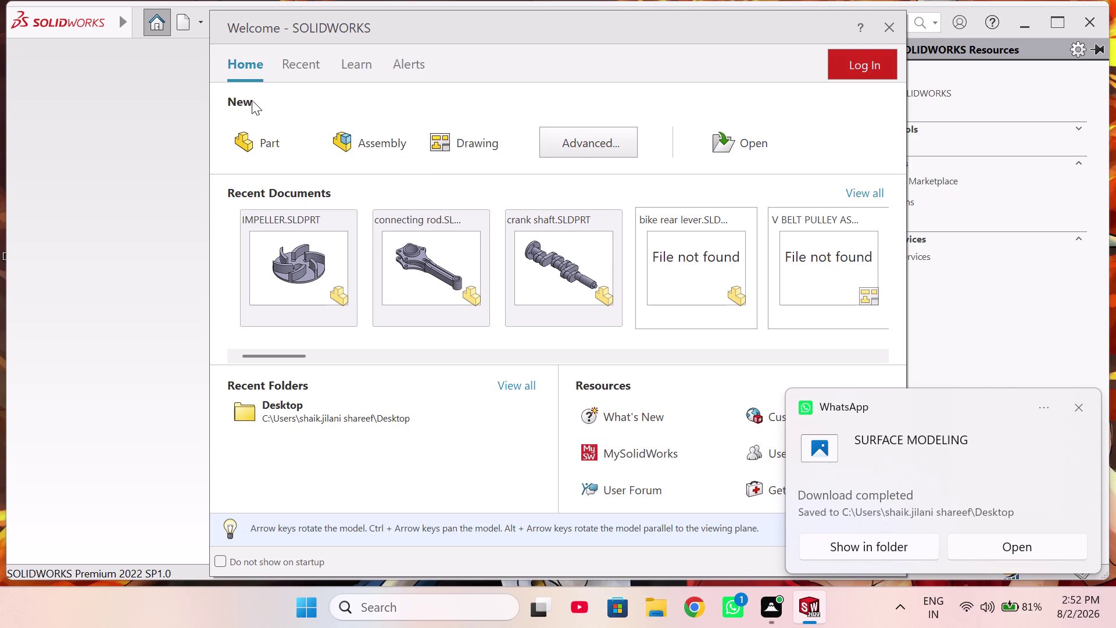
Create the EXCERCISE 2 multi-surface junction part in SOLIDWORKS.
Start a blank Part1 document and hide the resources side panel.
click(270, 145)
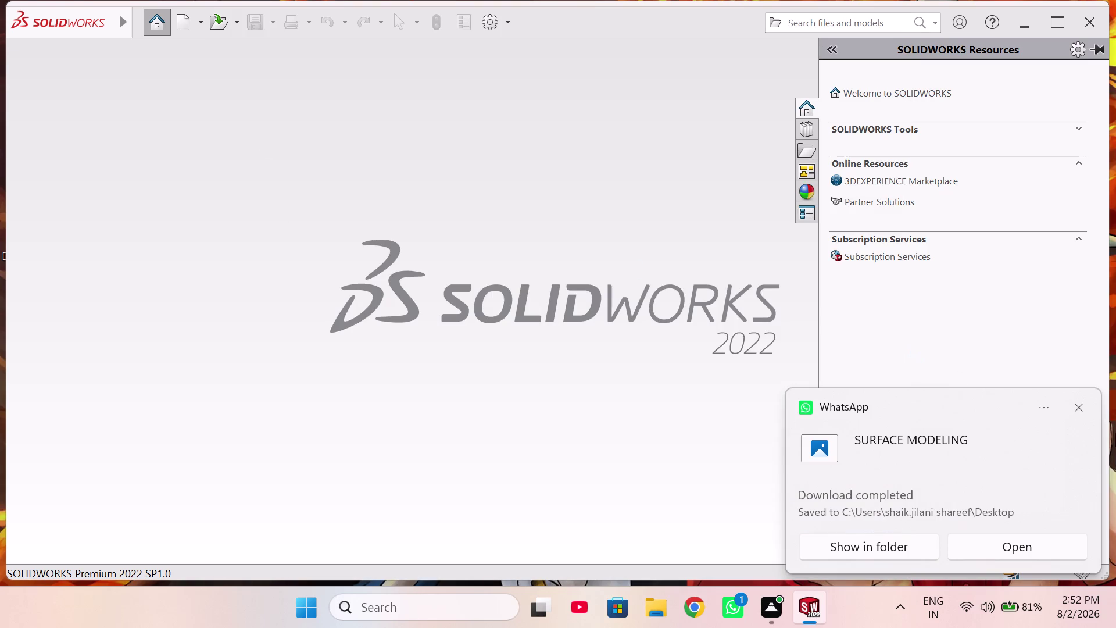
click(1081, 411)
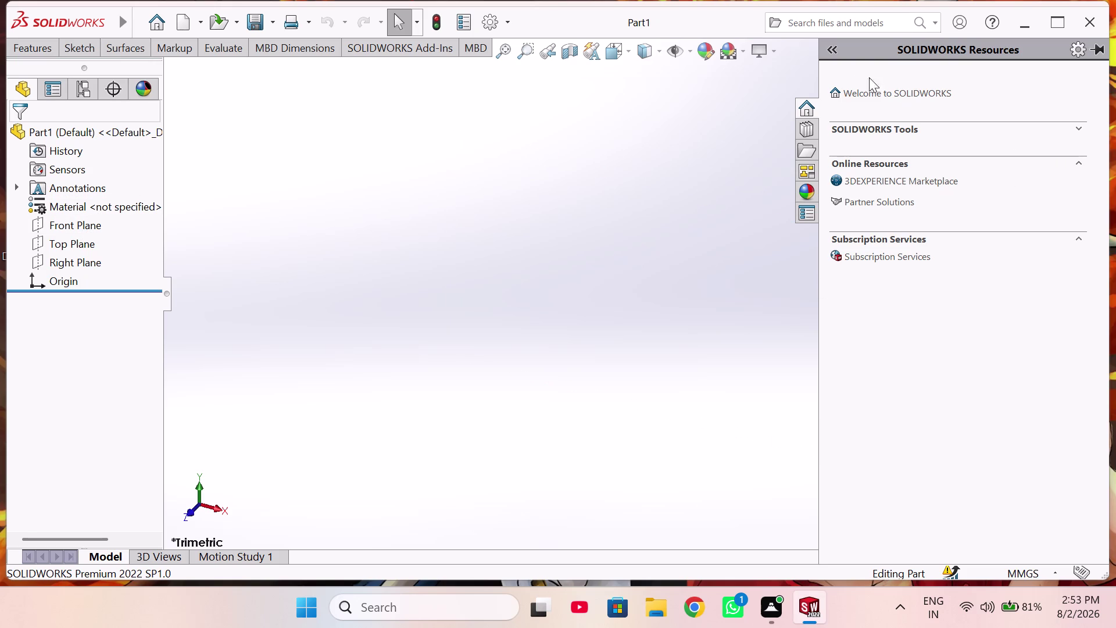
click(64, 243)
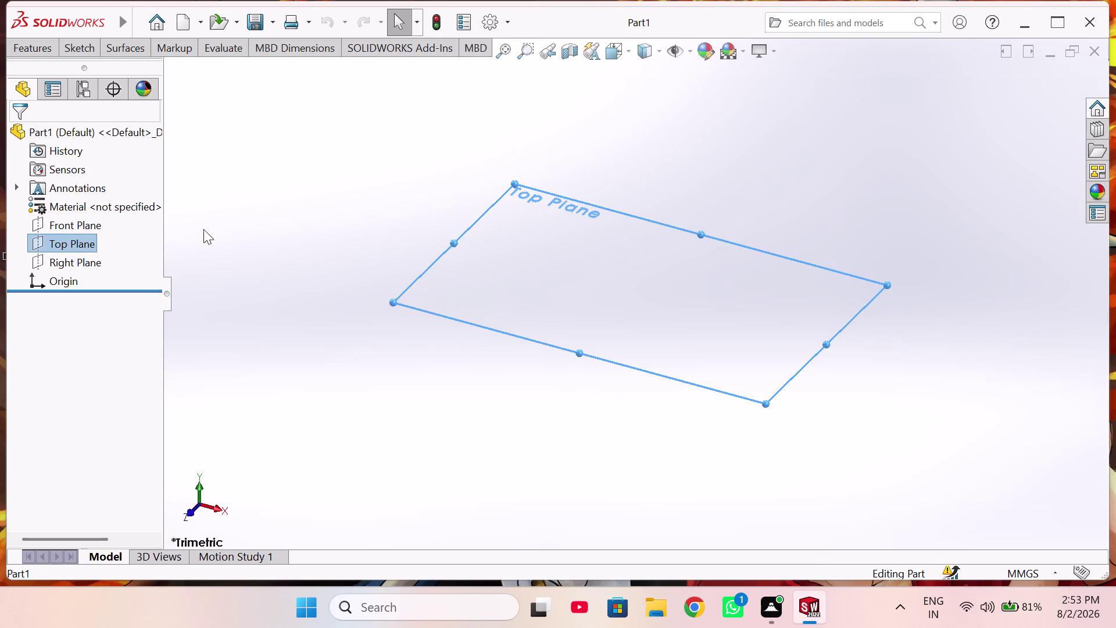
Select the Top Plane and start a new reference plane from Reference Geometry.
click(42, 52)
click(646, 107)
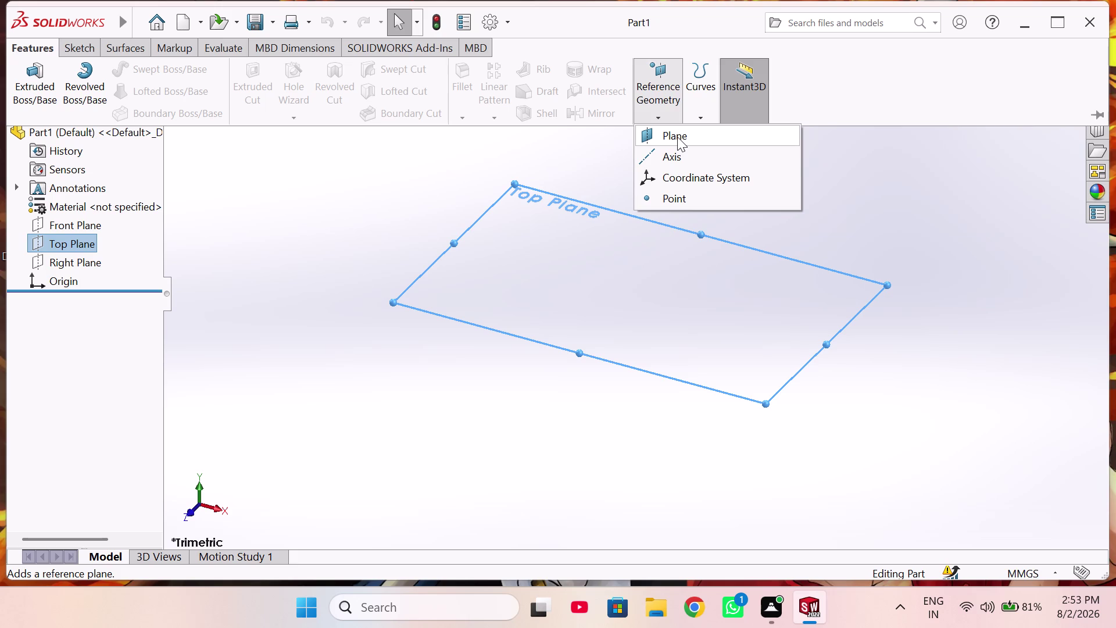
click(671, 136)
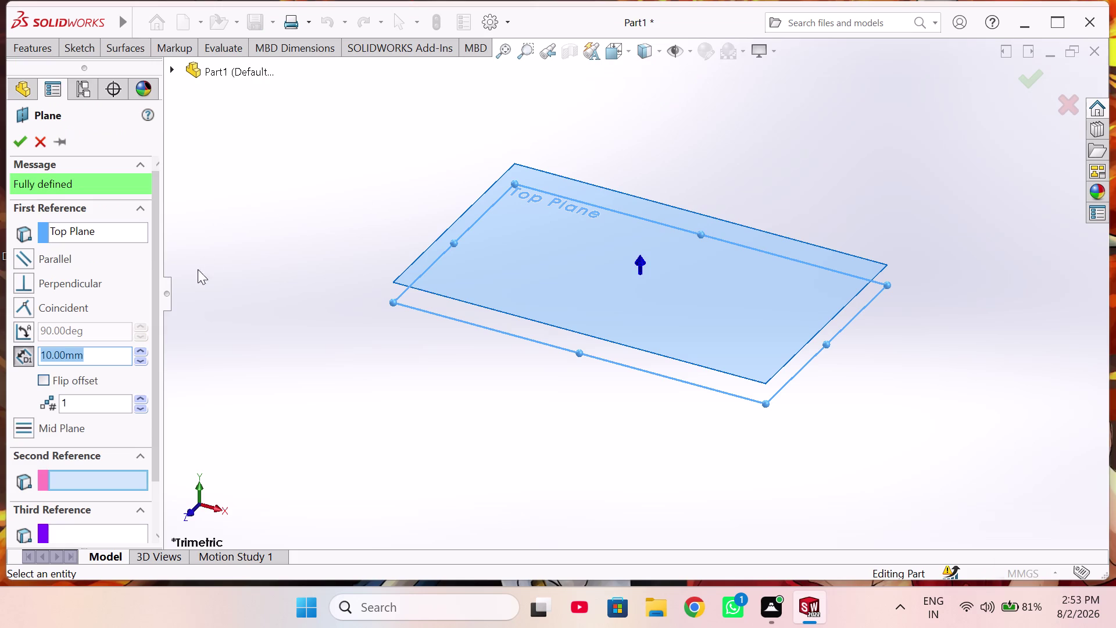
Spin the Top Plane offset distance up to 150 mm and confirm Plane1.
triple_click(141, 350)
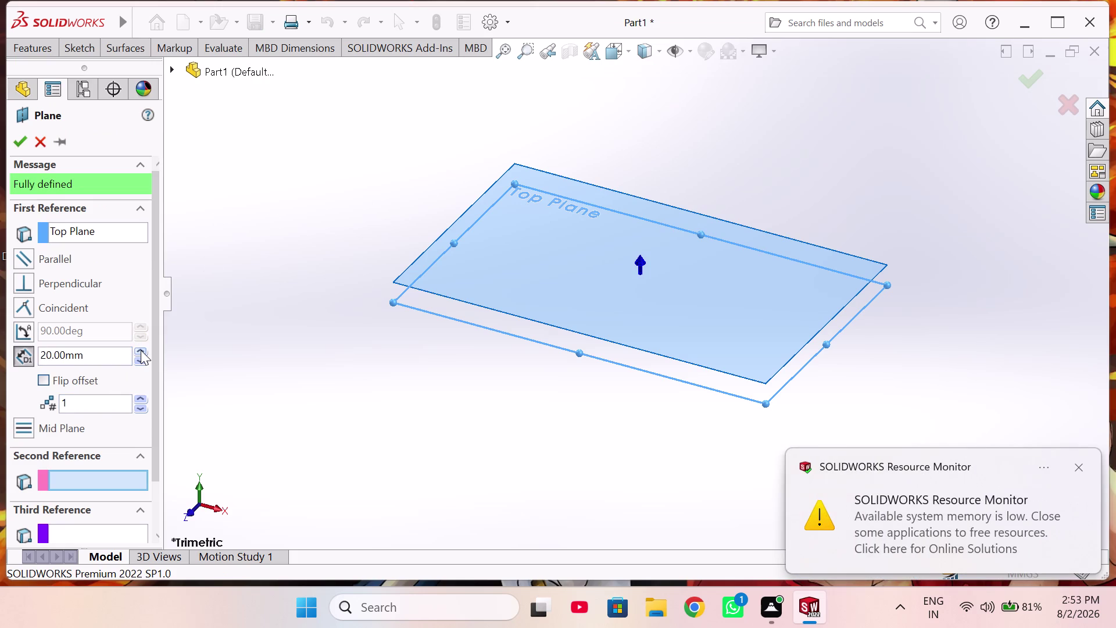
click(141, 350)
click(141, 350)
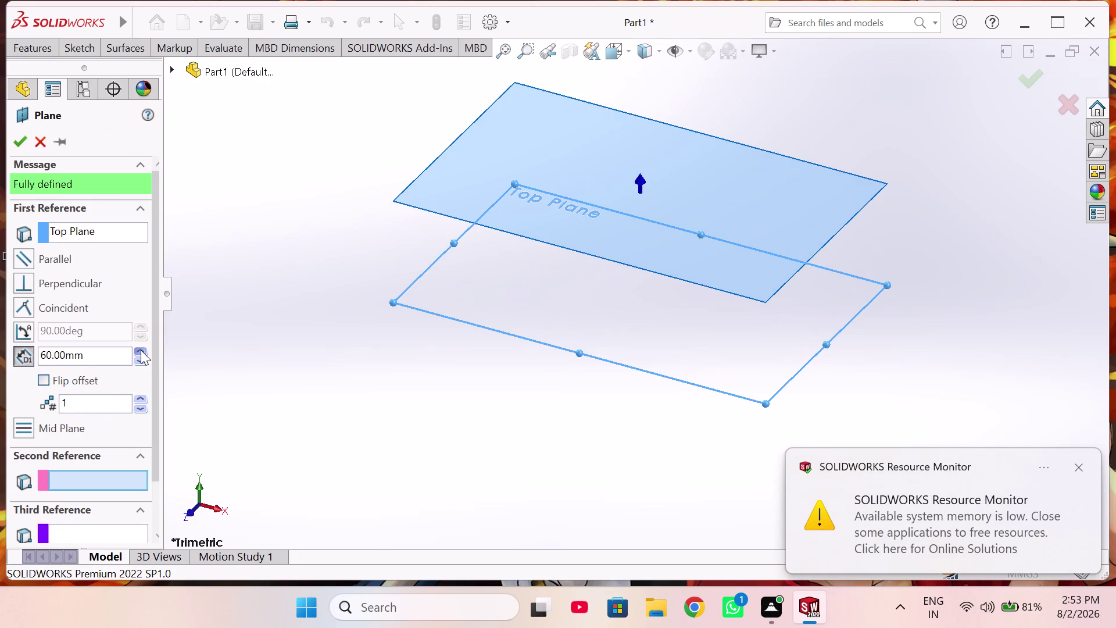
click(141, 350)
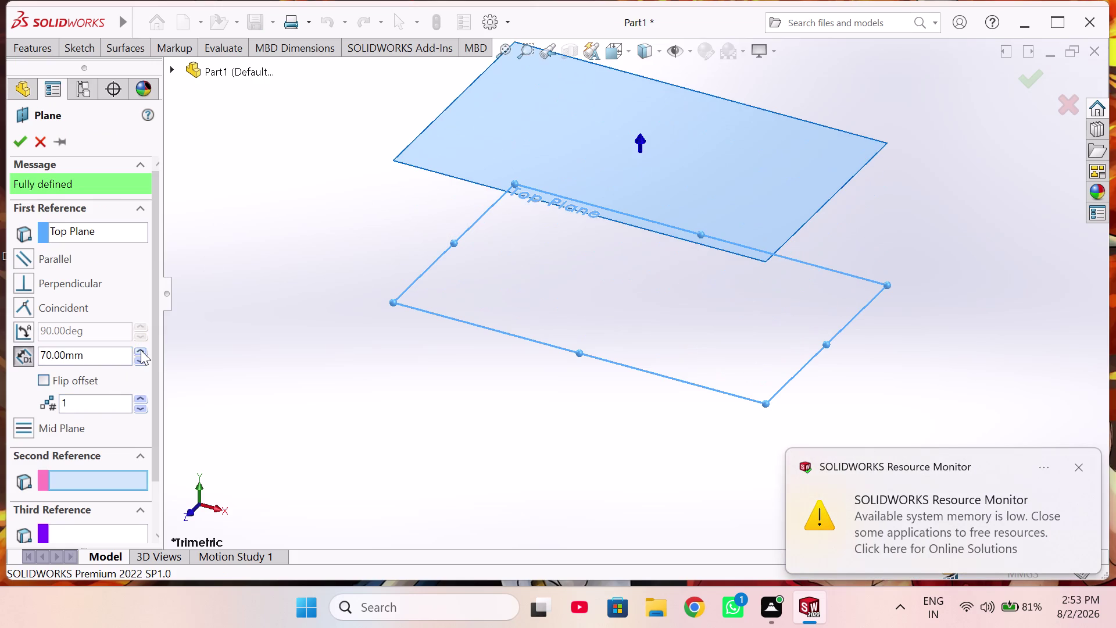
triple_click(141, 350)
triple_click(141, 350)
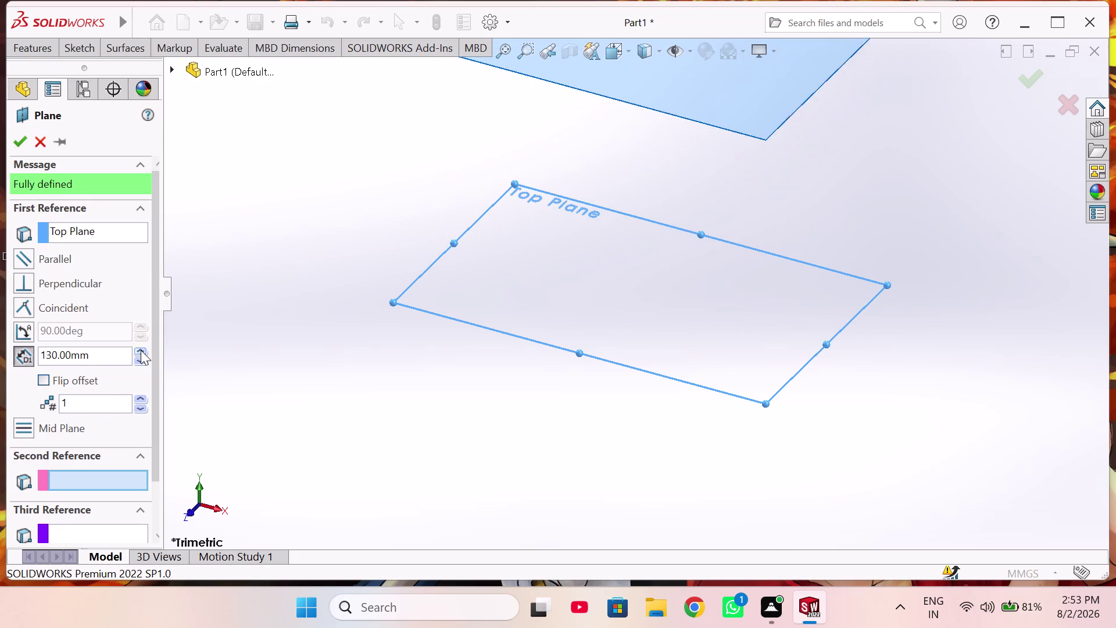
click(141, 350)
double_click(141, 350)
click(141, 360)
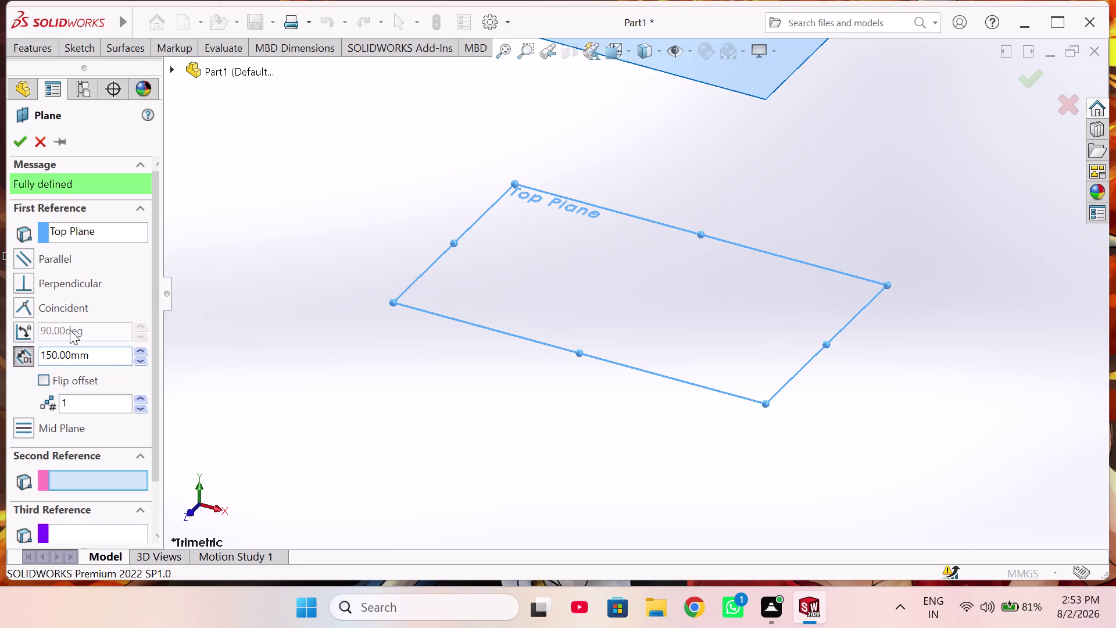
click(13, 143)
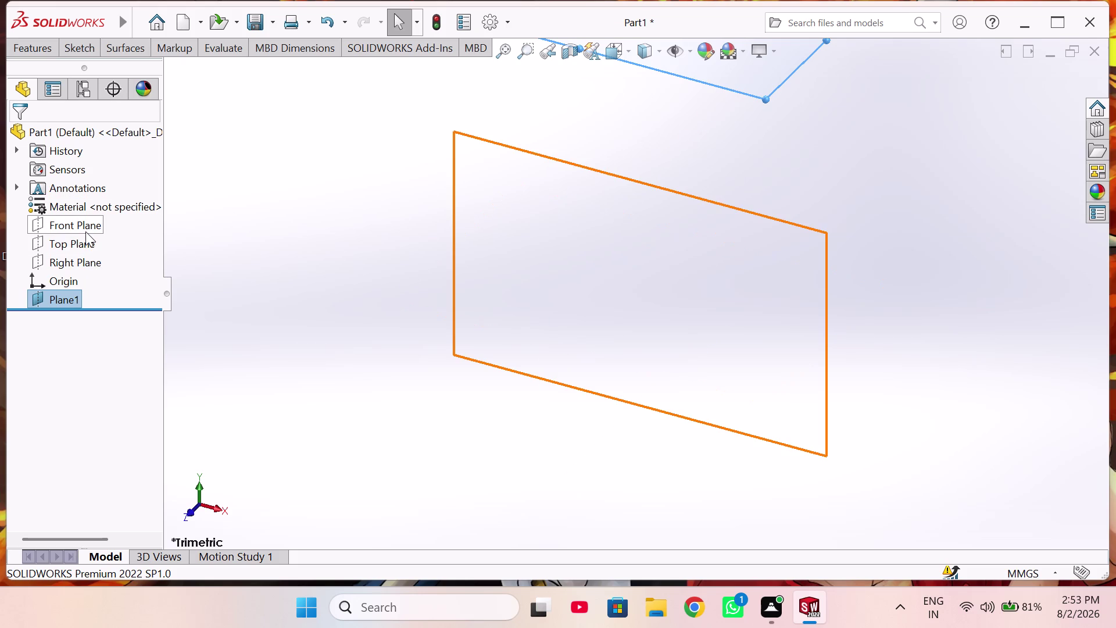
Select the Right Plane and start a new reference plane offset 150 mm.
click(77, 252)
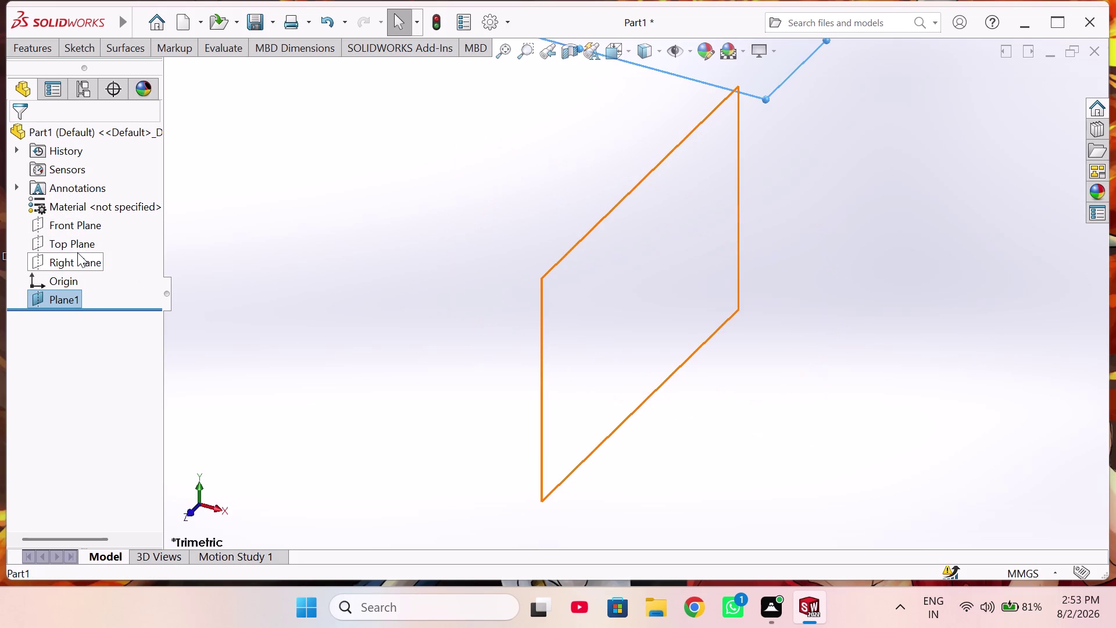
click(31, 54)
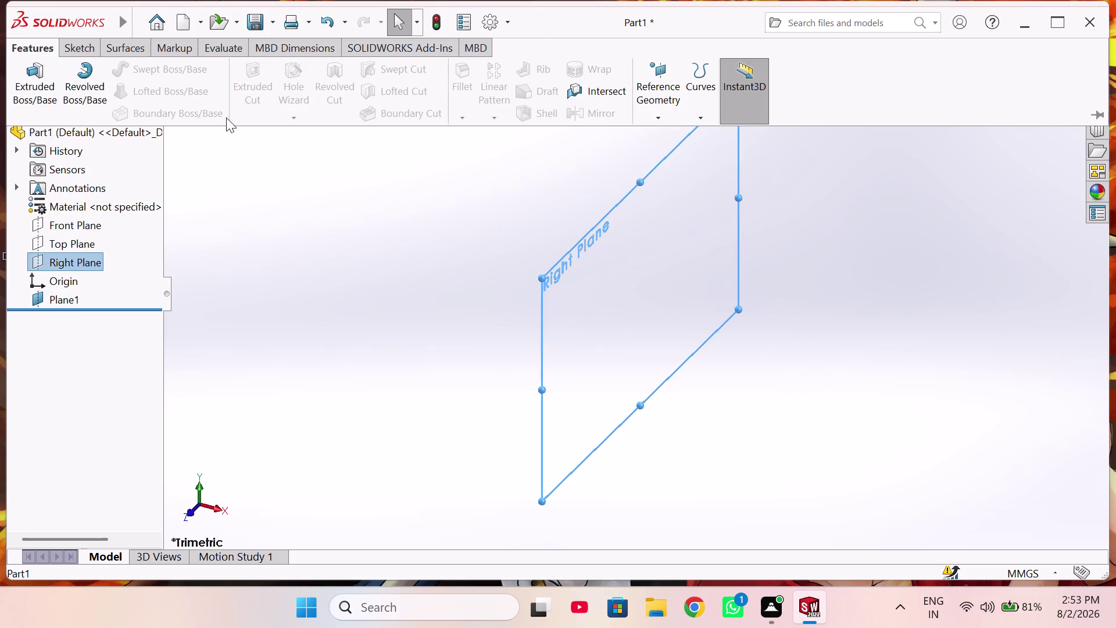
click(658, 111)
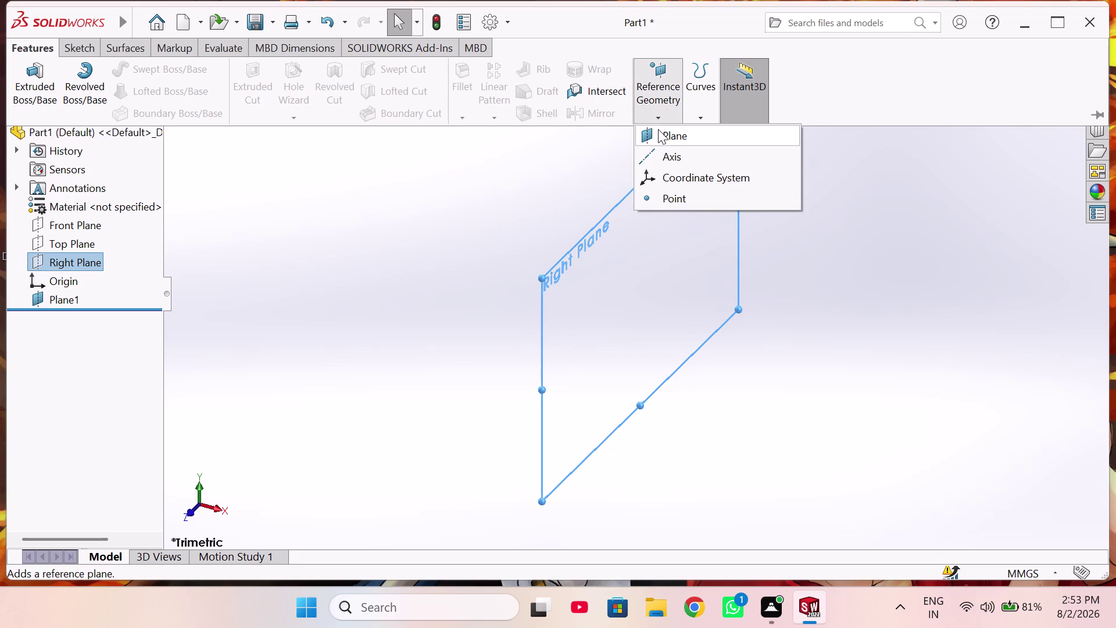
click(658, 129)
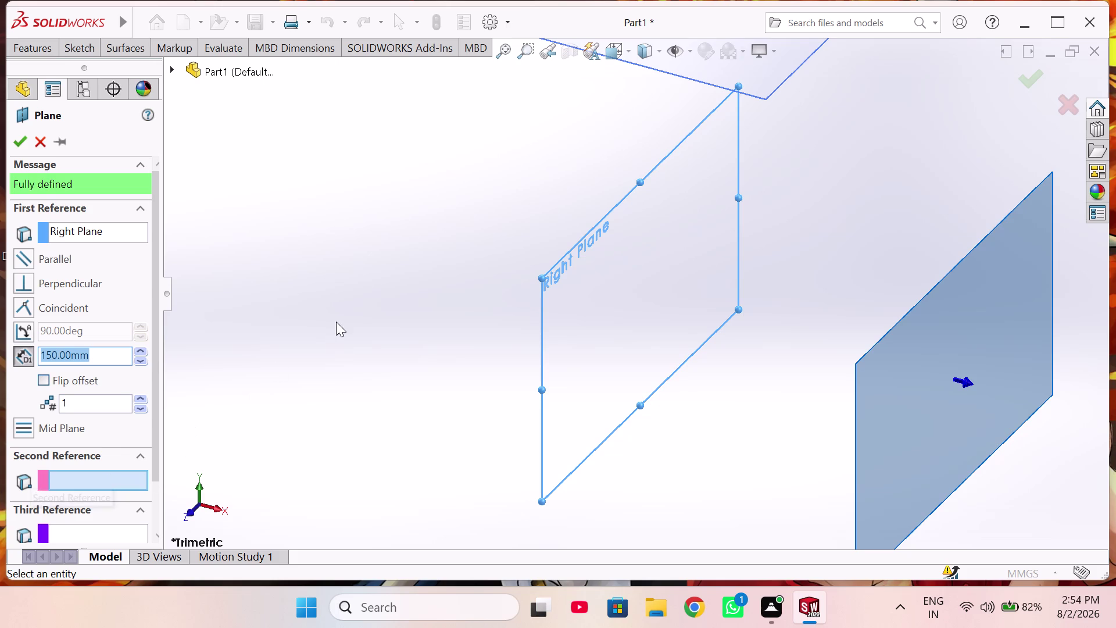
Clear the Right Plane first reference using the flyout FeatureManager tree.
scroll(up, 3)
scroll(up, 3)
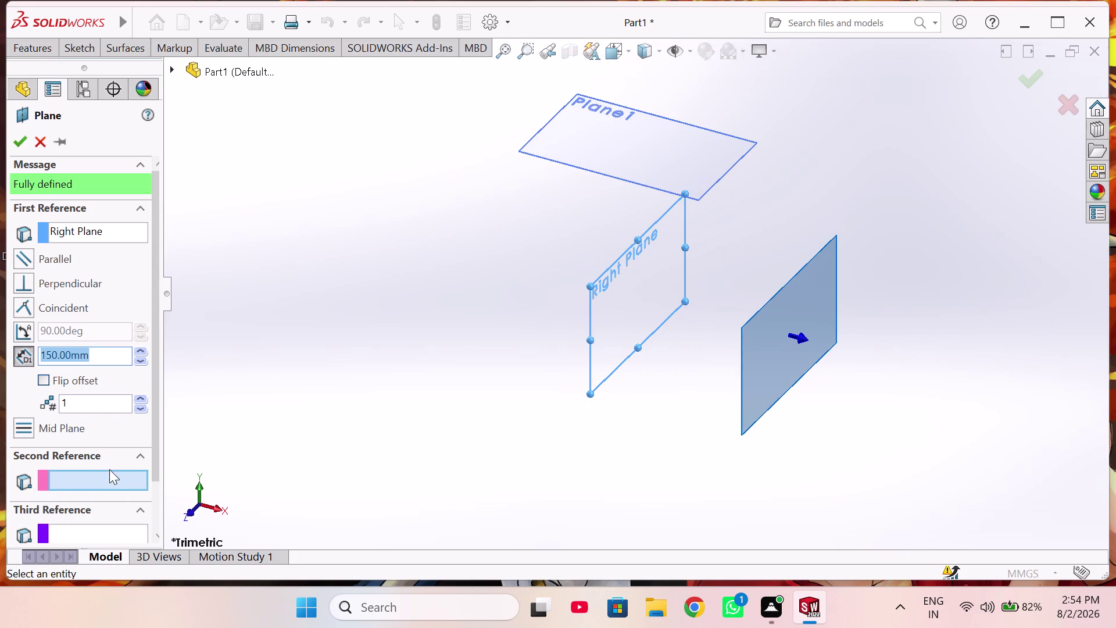
click(108, 475)
click(618, 293)
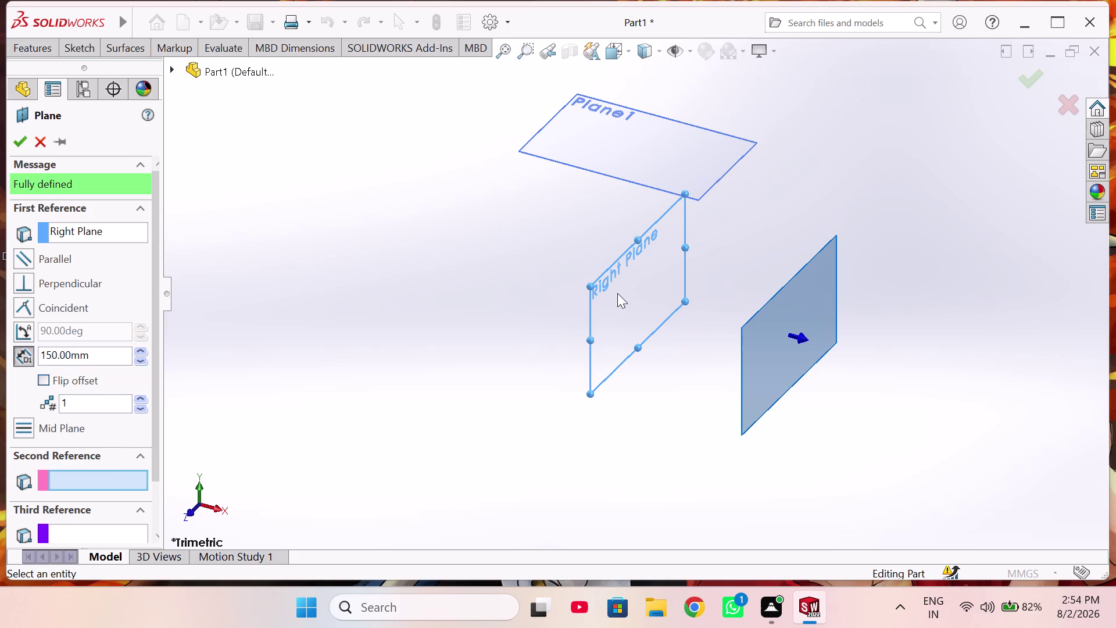
click(602, 277)
middle_drag(602, 268, 591, 261)
click(603, 287)
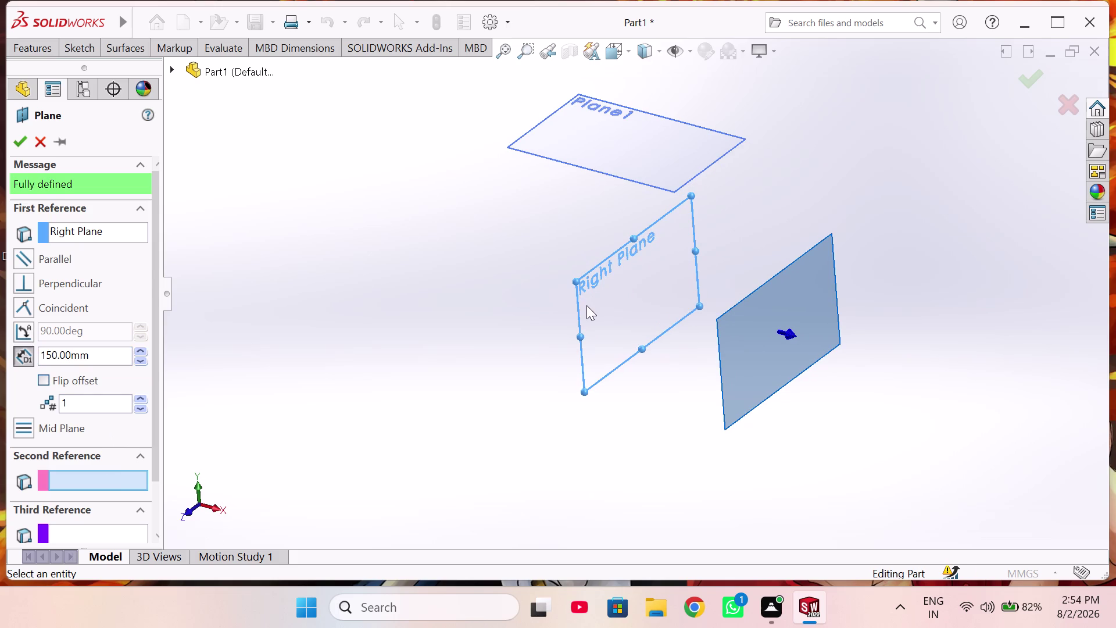
click(585, 287)
click(172, 68)
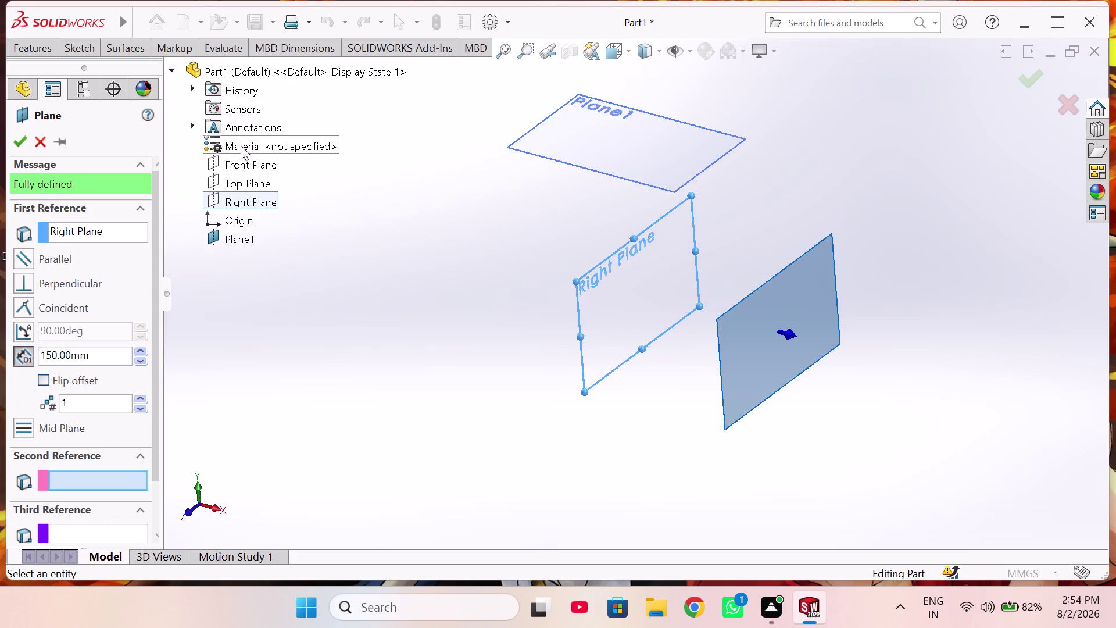
click(241, 199)
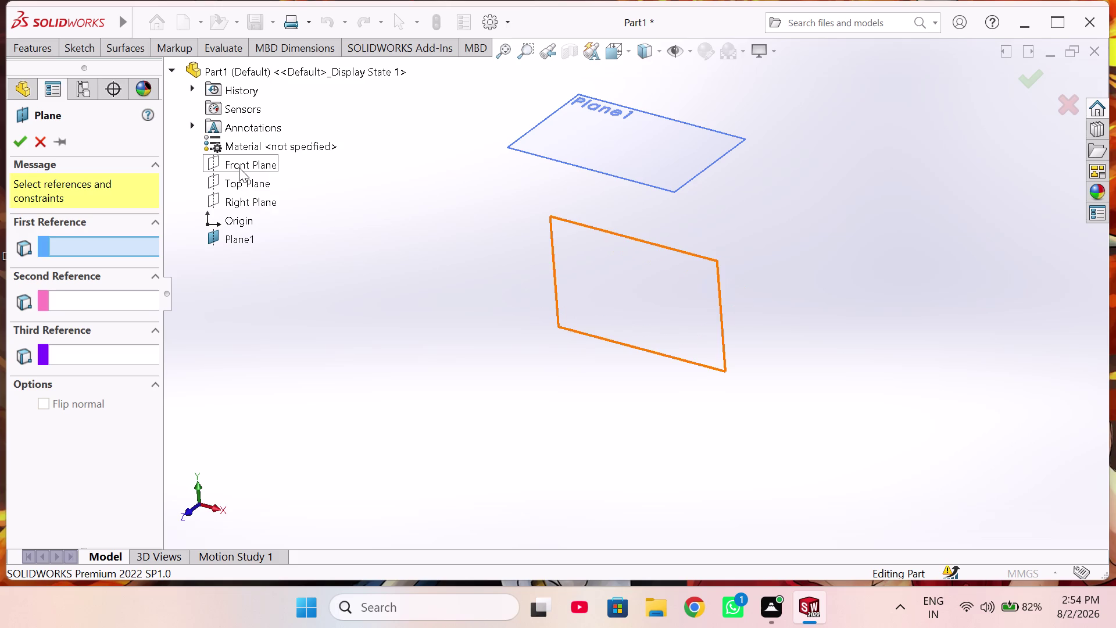
click(239, 167)
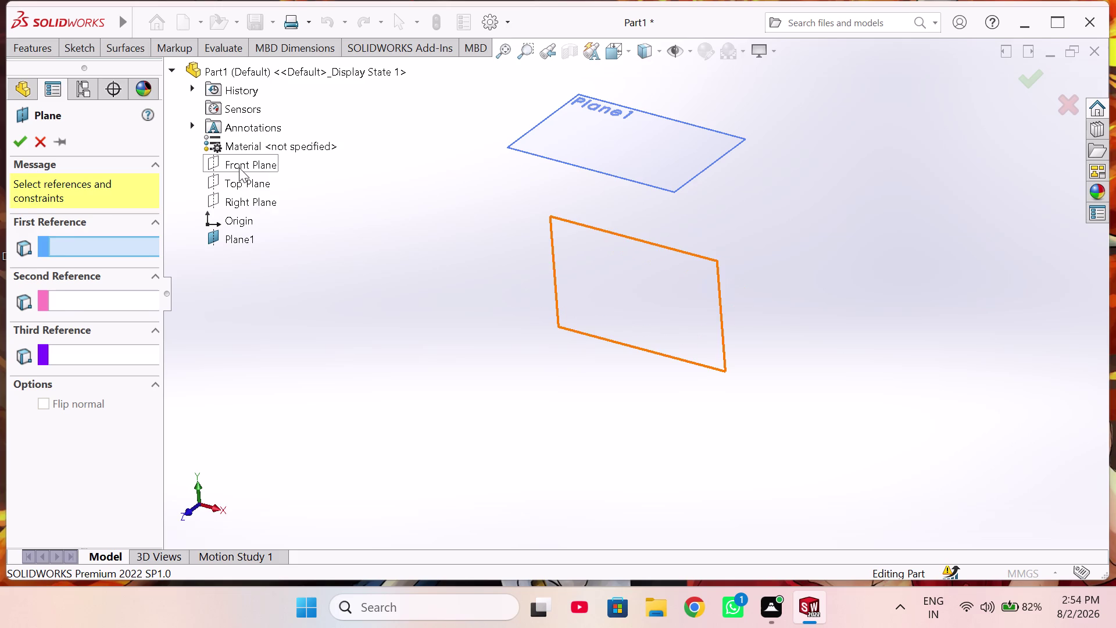
Orbit to inspect the 150 mm Front Plane offset and confirm it as Plane2.
middle_drag(299, 273, 310, 270)
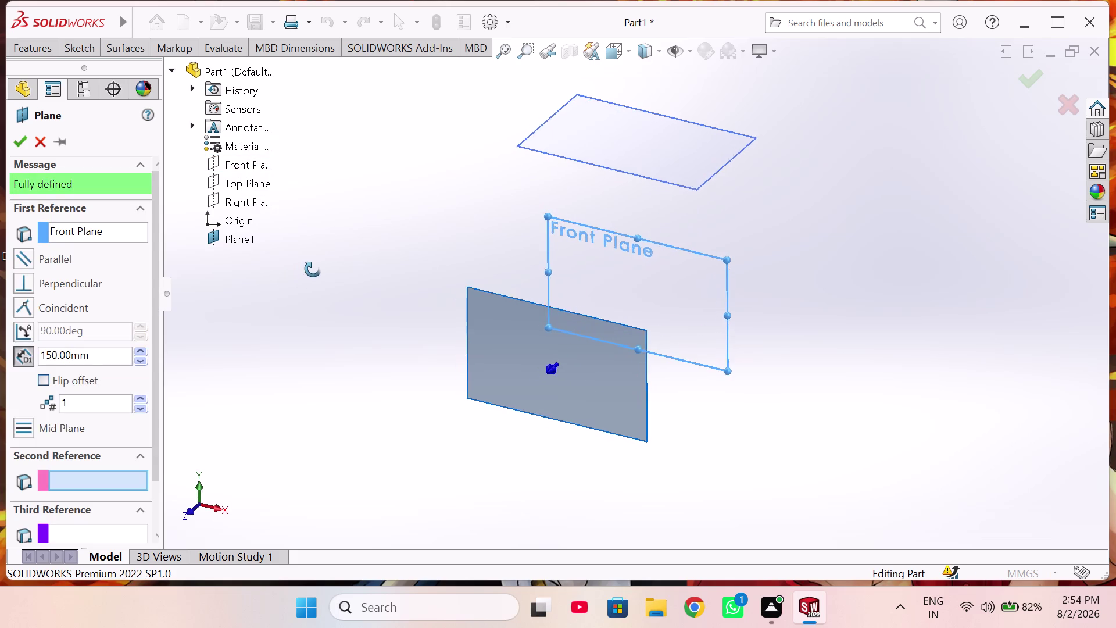
middle_drag(309, 270, 307, 267)
scroll(up, 3)
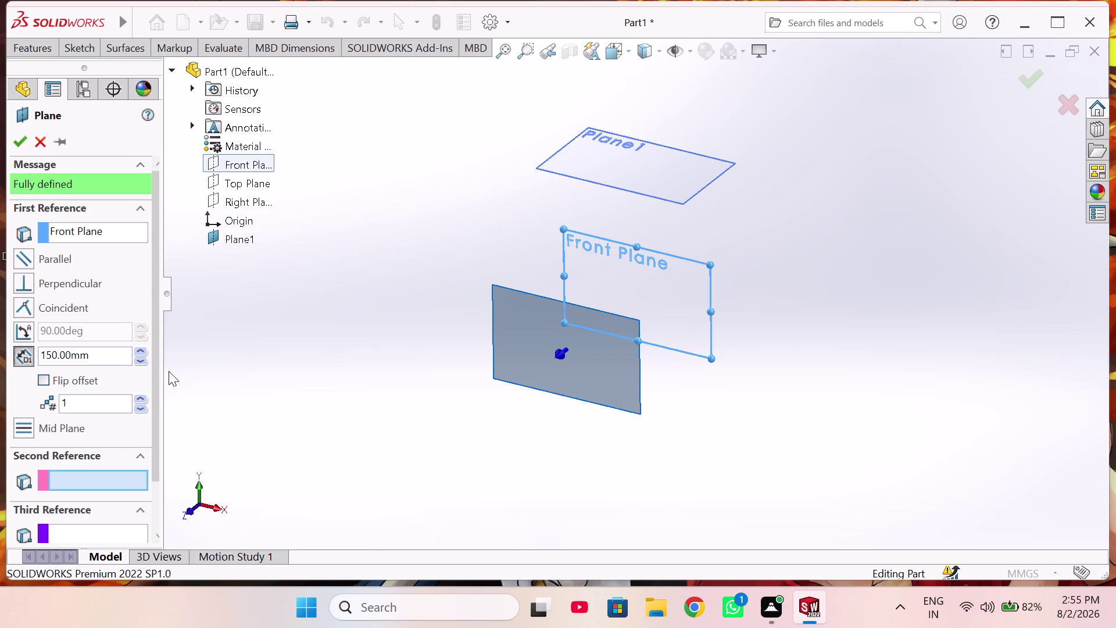
middle_drag(375, 279, 333, 292)
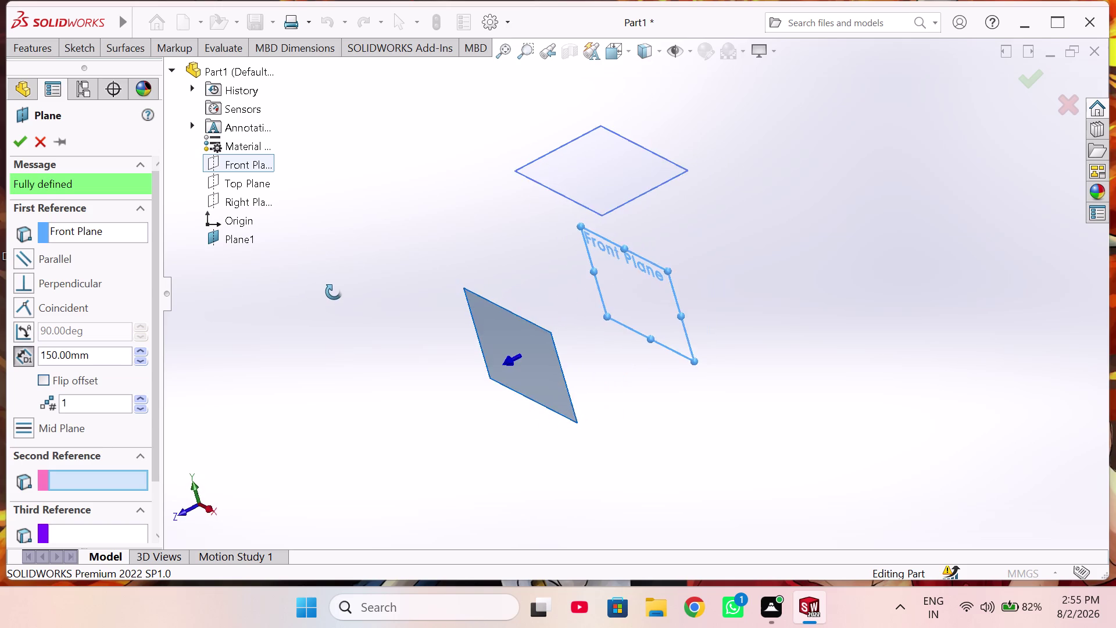
middle_drag(333, 293, 351, 289)
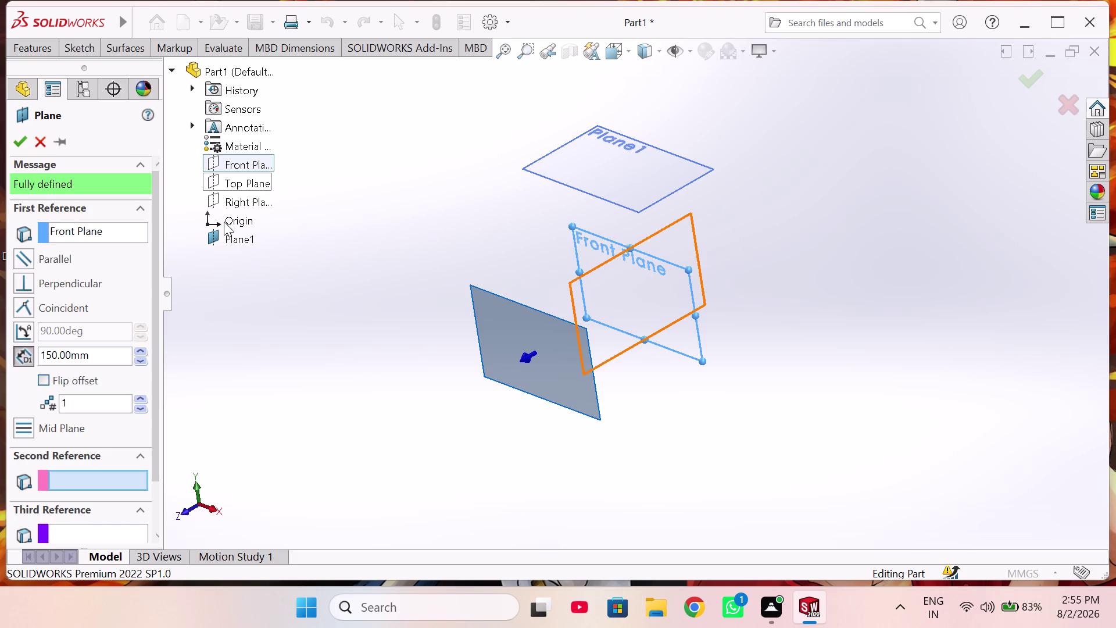
click(22, 142)
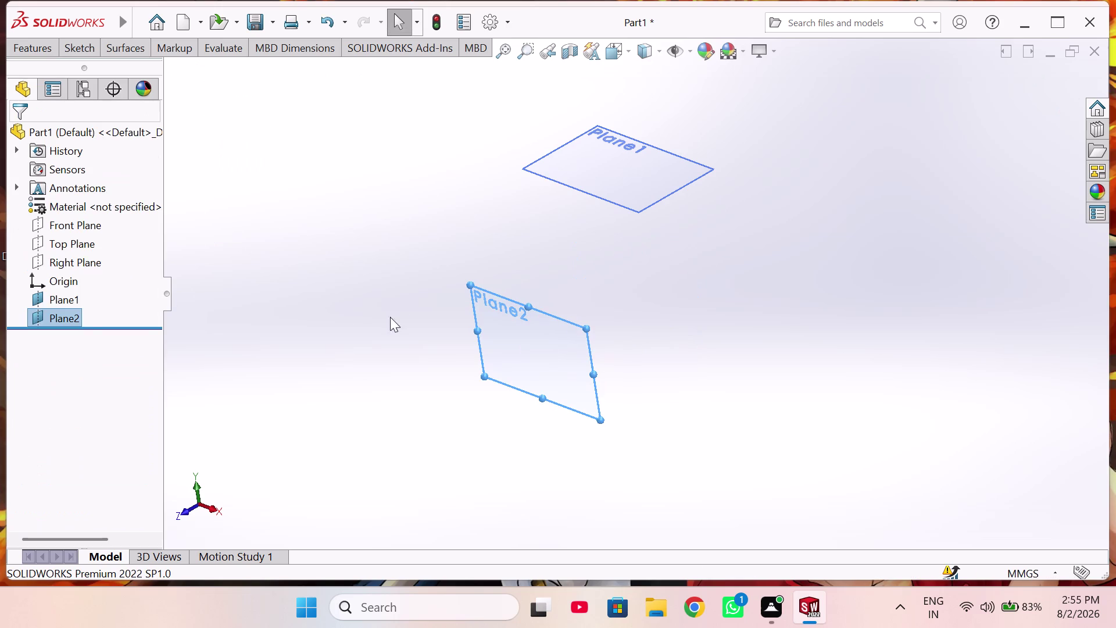
click(65, 292)
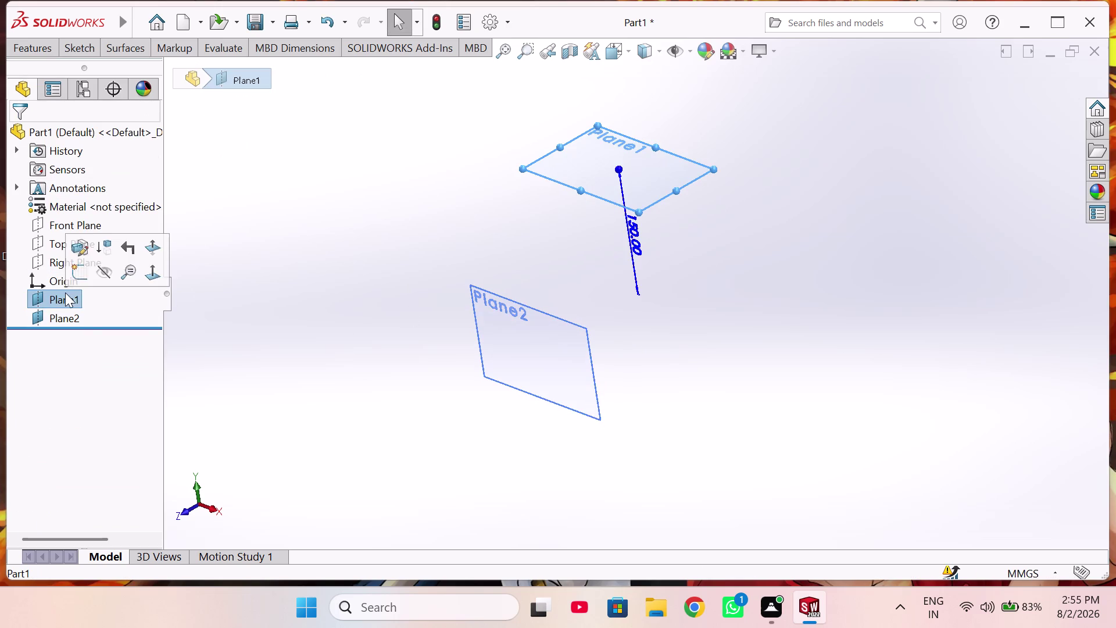
click(65, 309)
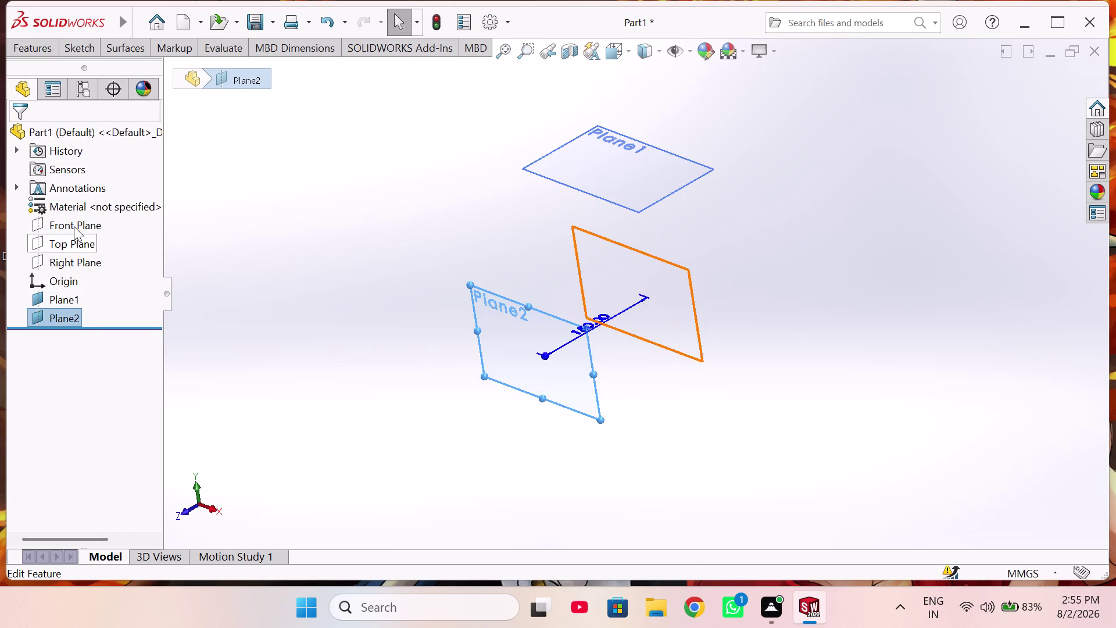
click(68, 264)
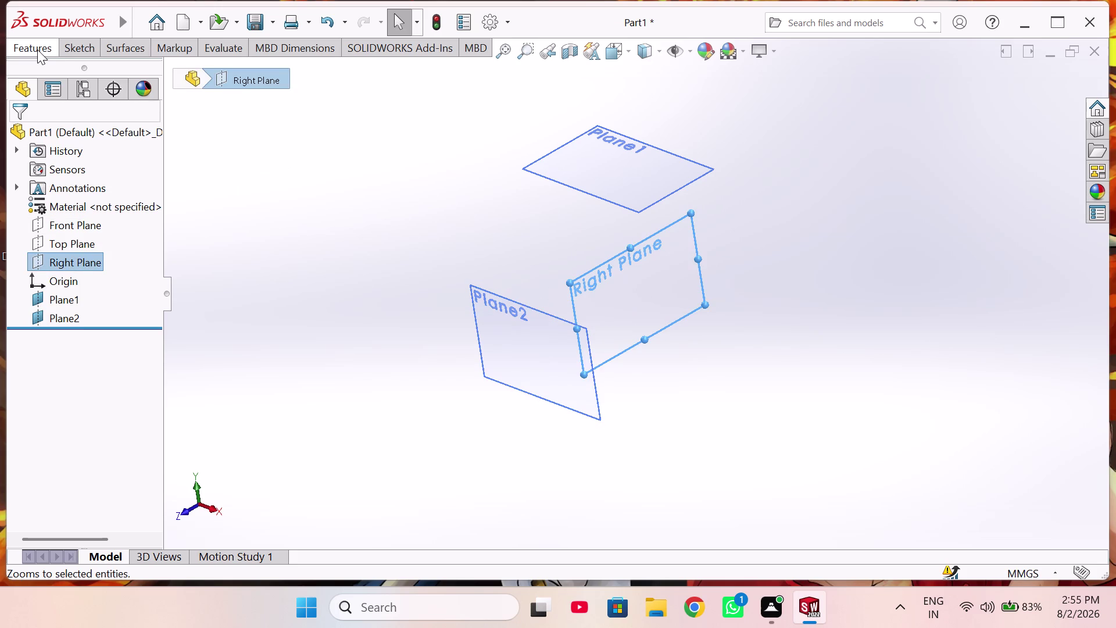
Create Plane3 at the default 150 mm offset from the Right Plane.
click(38, 50)
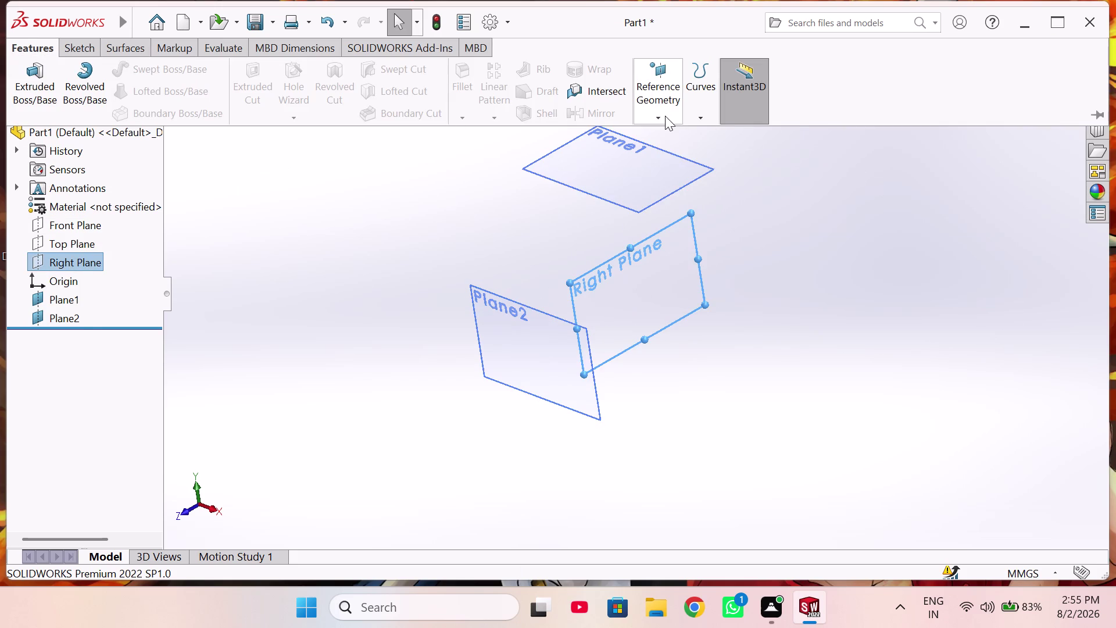
click(665, 115)
click(664, 144)
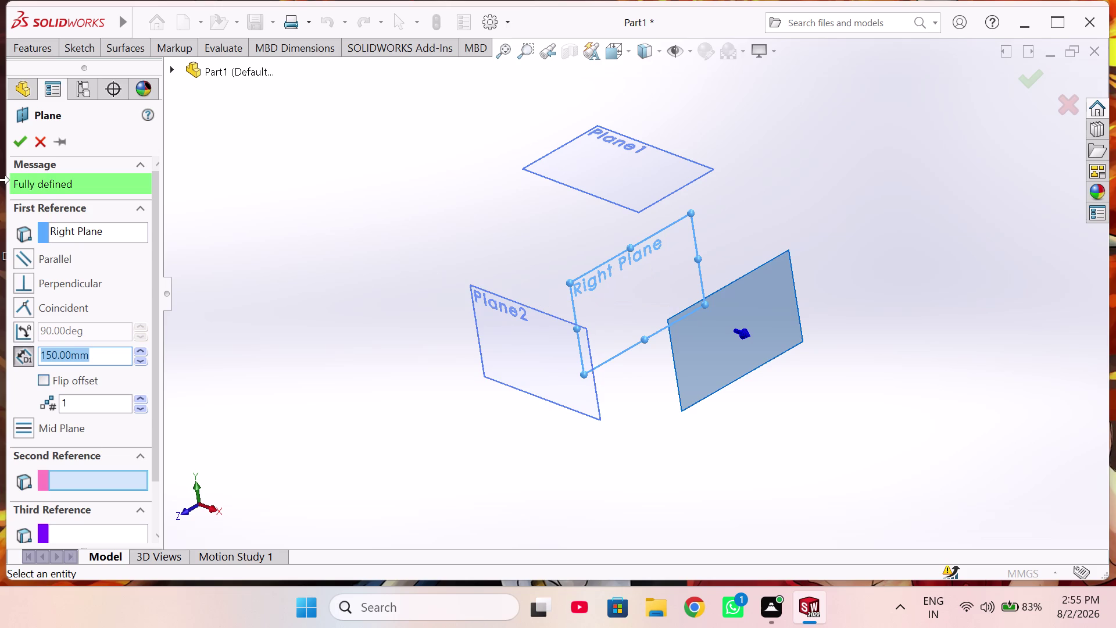
click(15, 146)
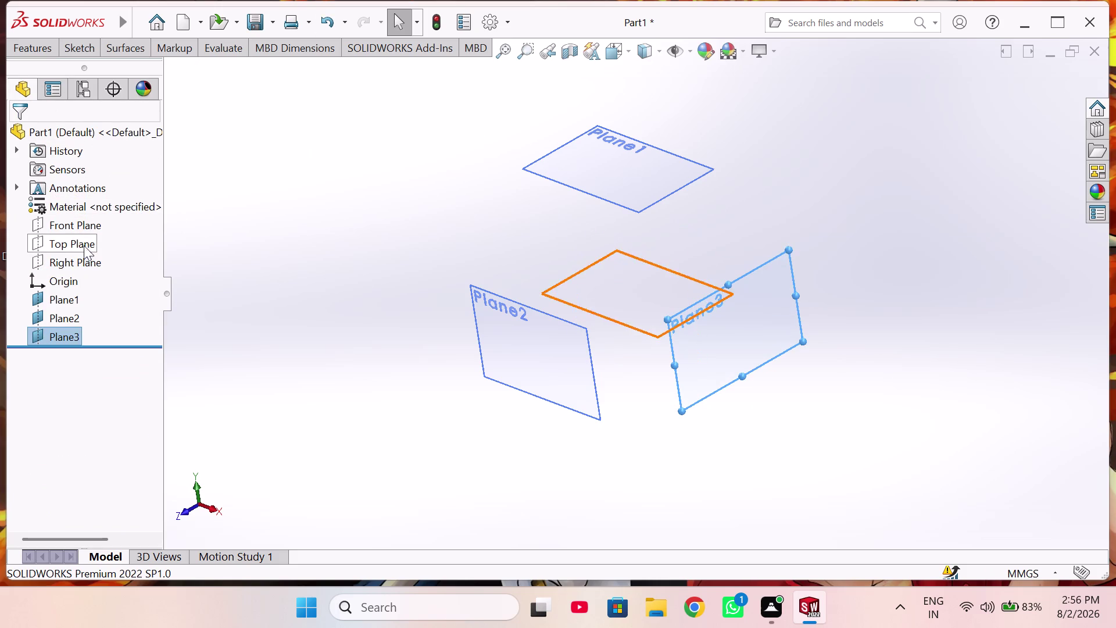
click(84, 257)
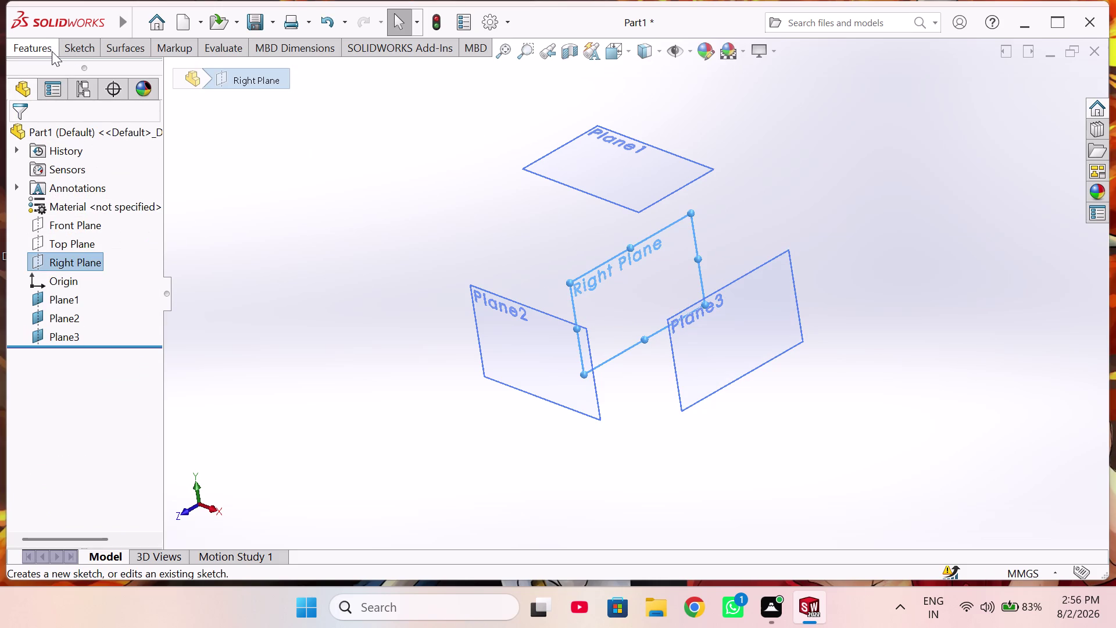
Create Plane4 with Flip offset, 150 mm from the Right Plane opposite Plane3.
click(46, 51)
click(644, 106)
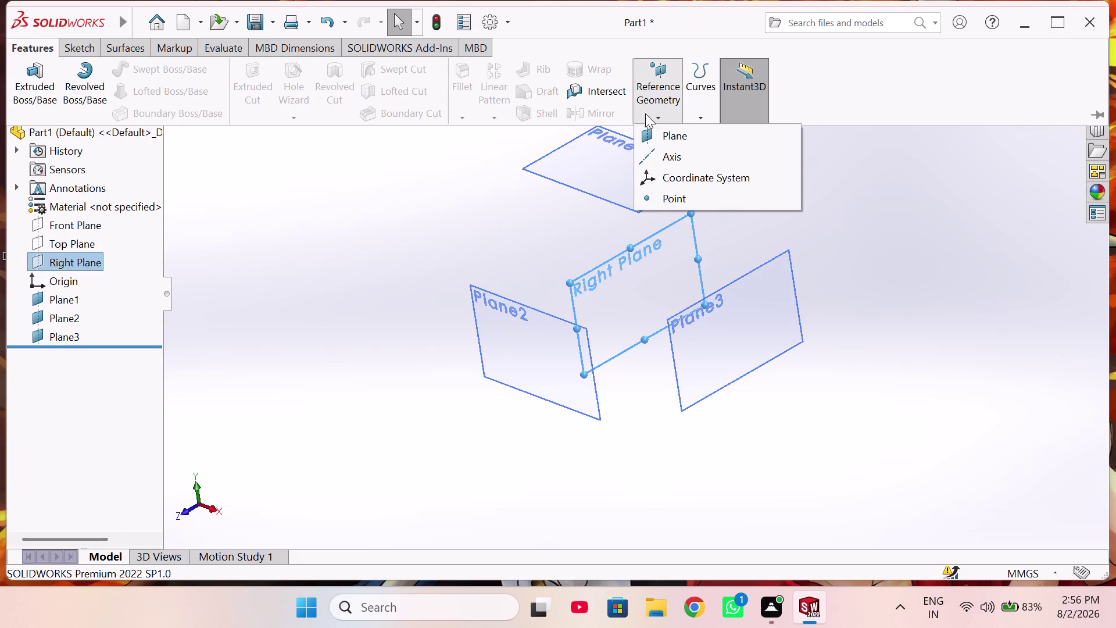
click(685, 135)
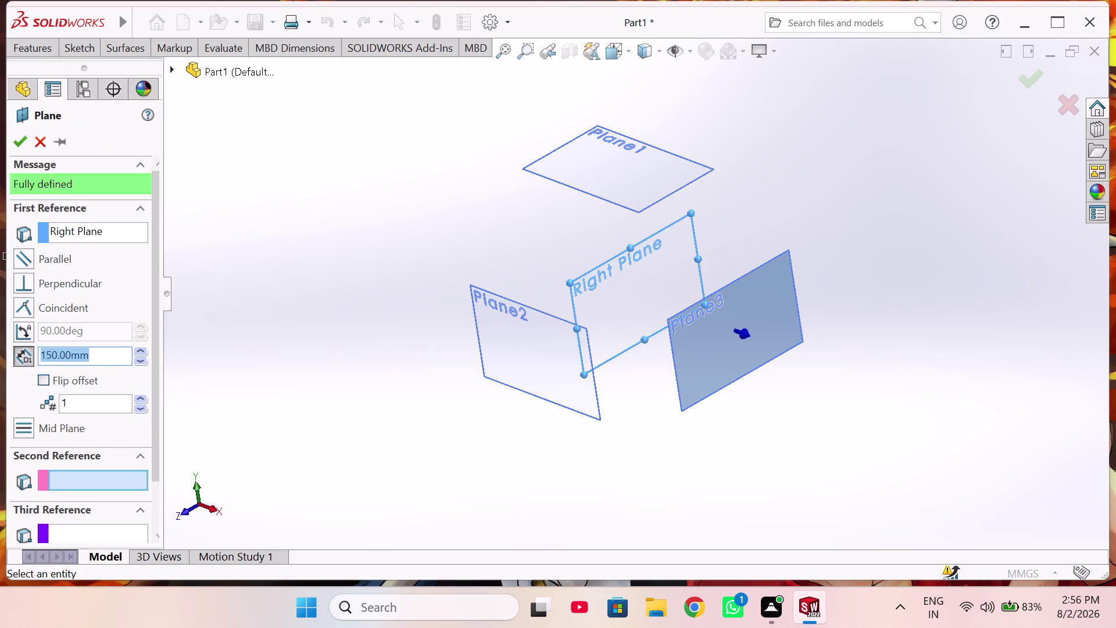
click(46, 379)
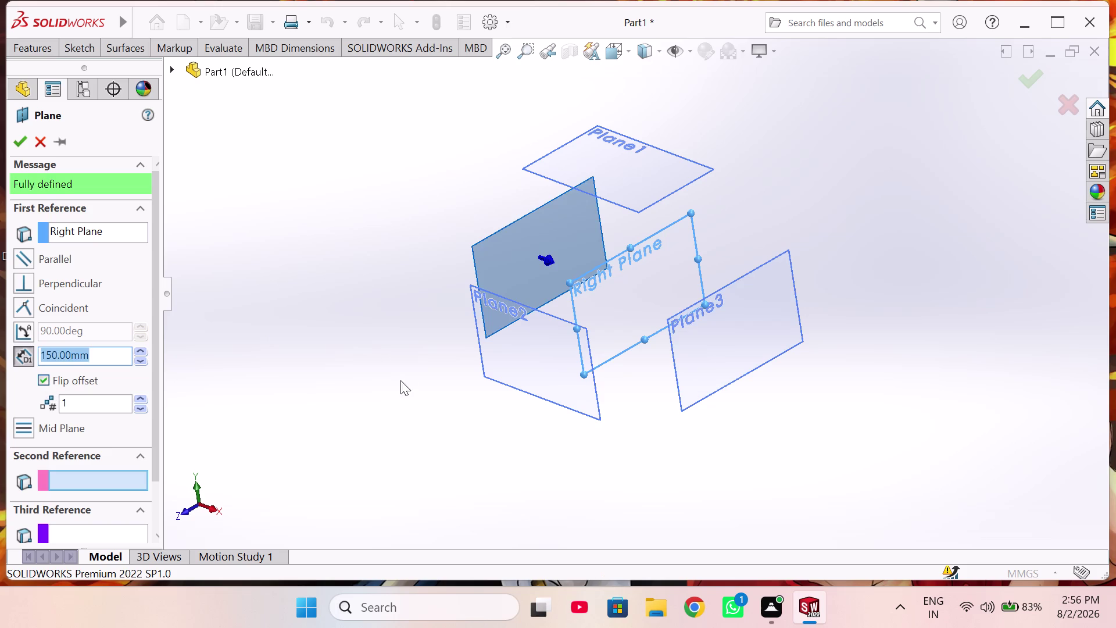
middle_drag(405, 355, 431, 367)
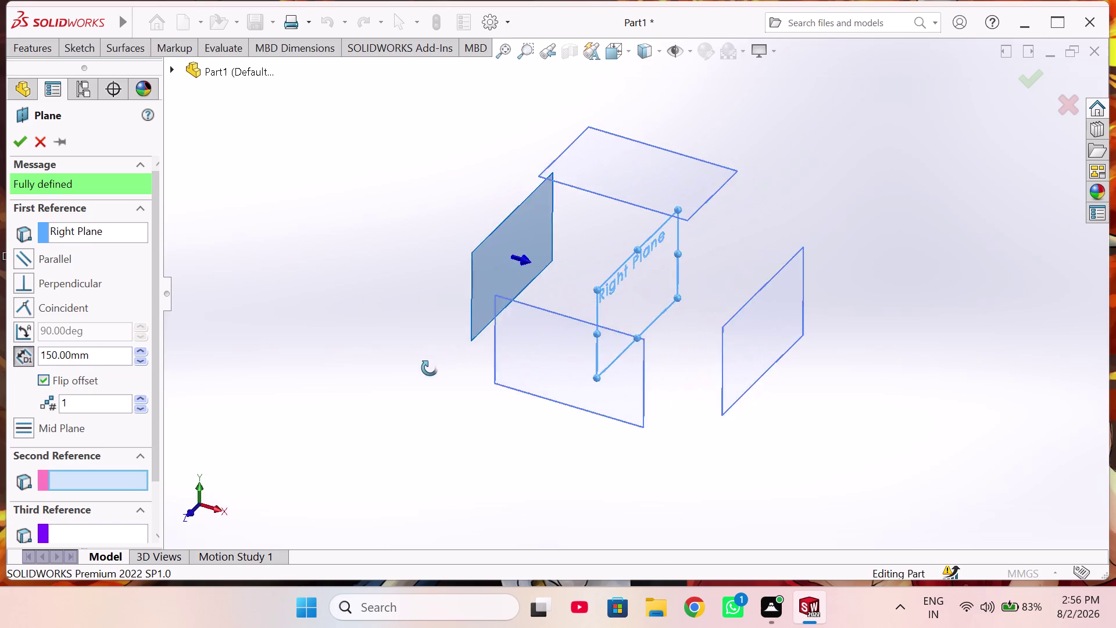
middle_drag(431, 367, 399, 378)
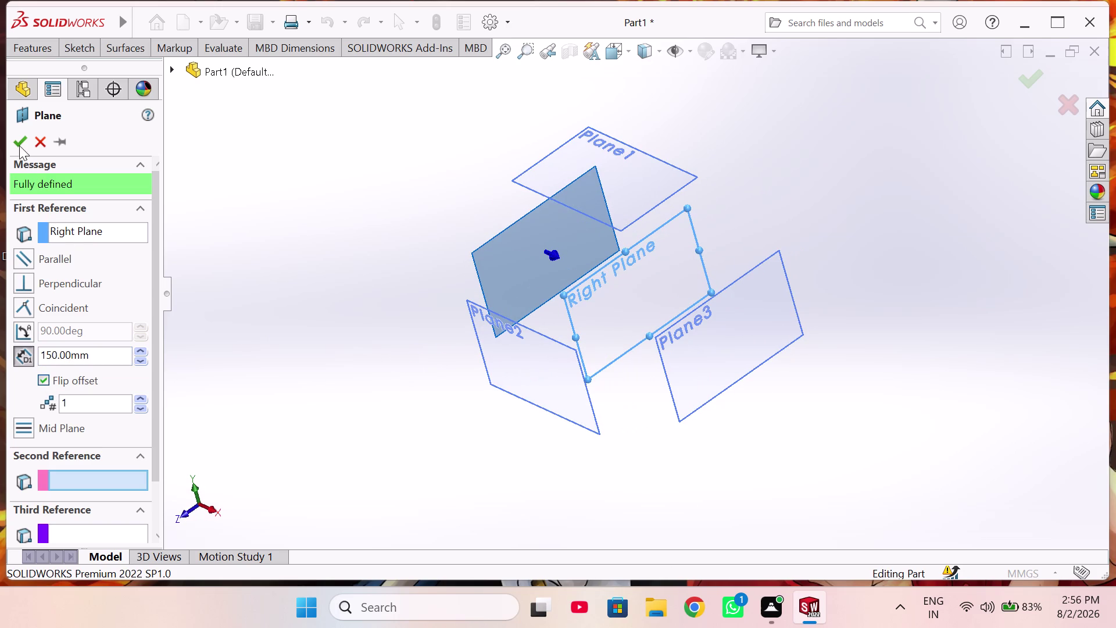
click(19, 141)
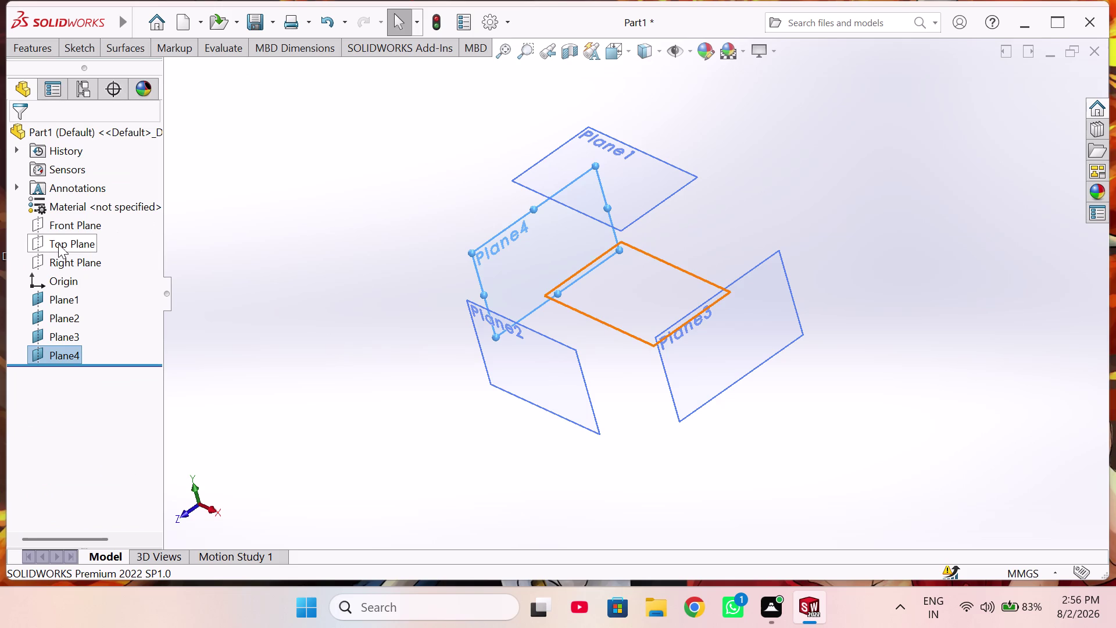
click(58, 228)
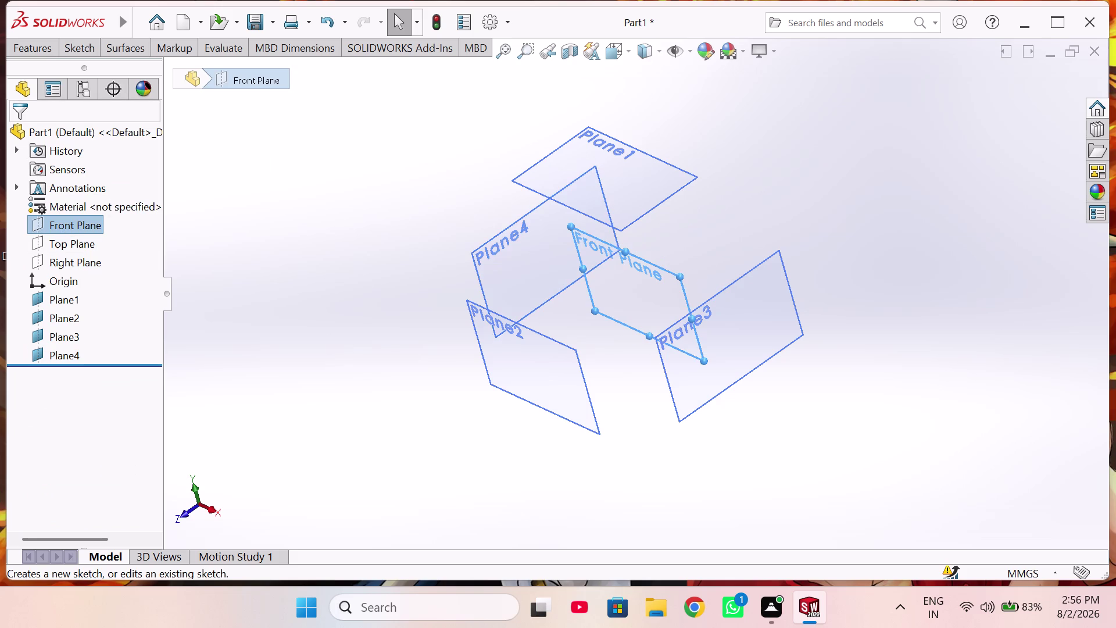
Create Plane5 by entering a 75 mm offset from the Front Plane.
click(37, 53)
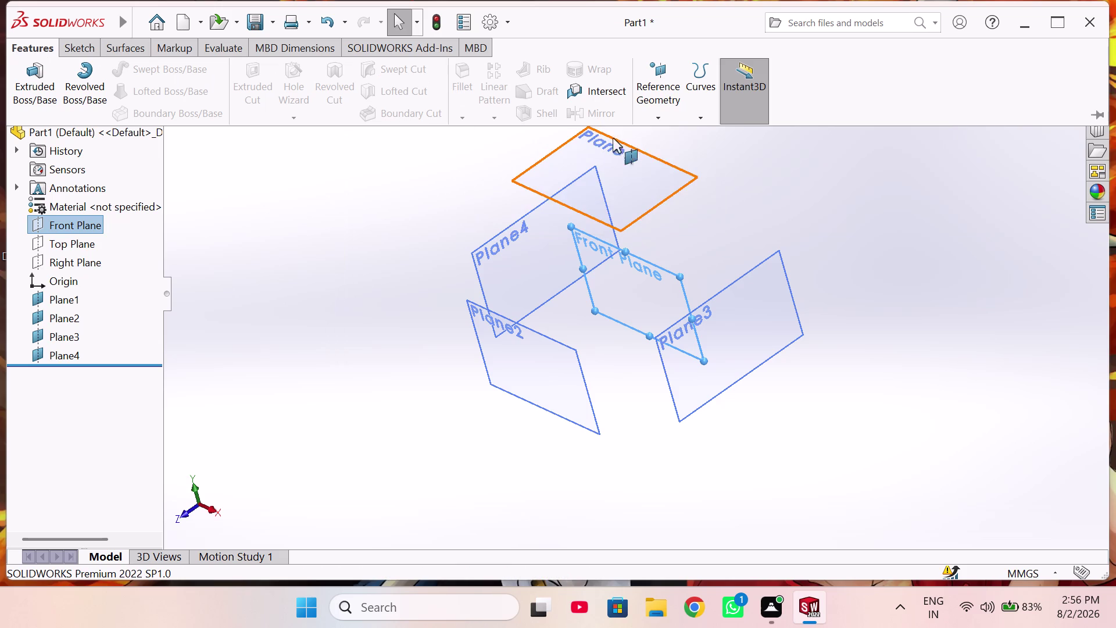
click(668, 118)
click(668, 130)
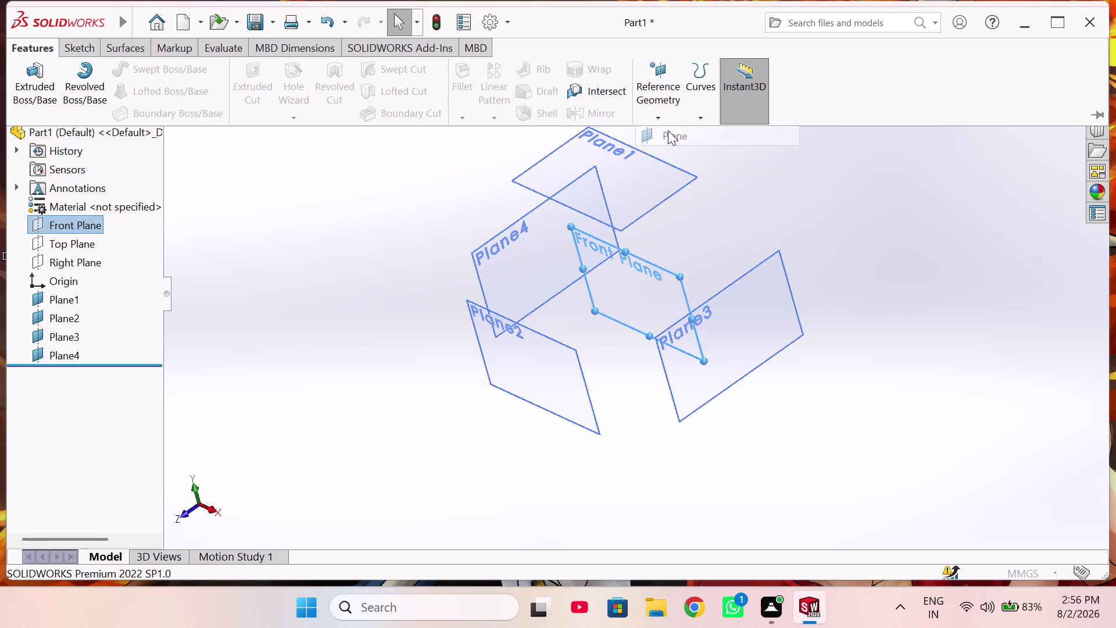
click(42, 379)
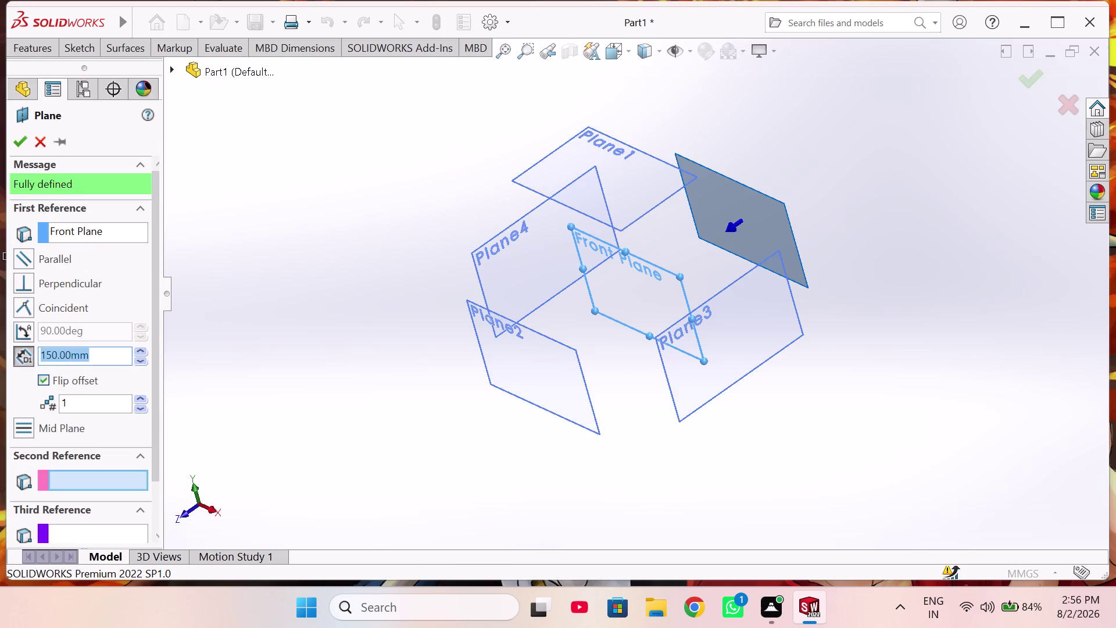
double_click(113, 358)
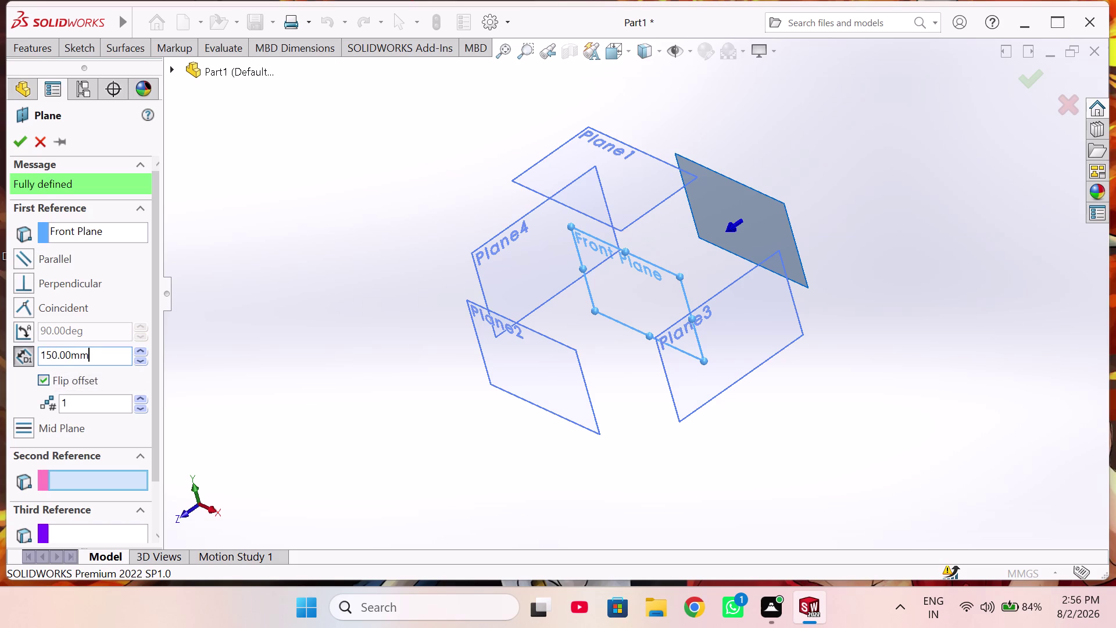
text(7)
text(5)
key(Return)
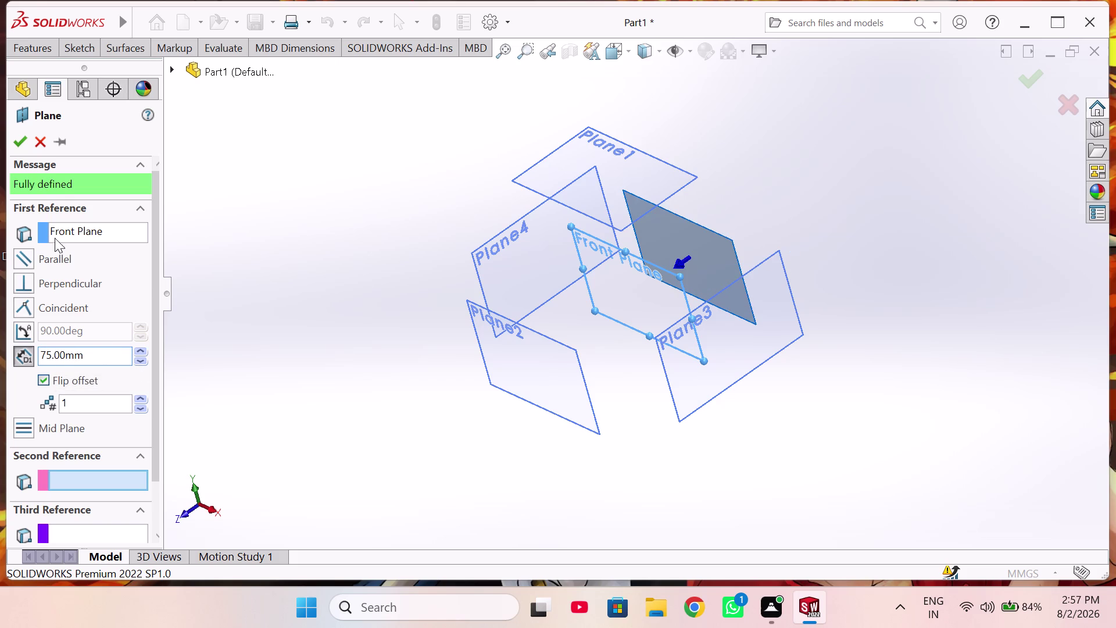
click(19, 145)
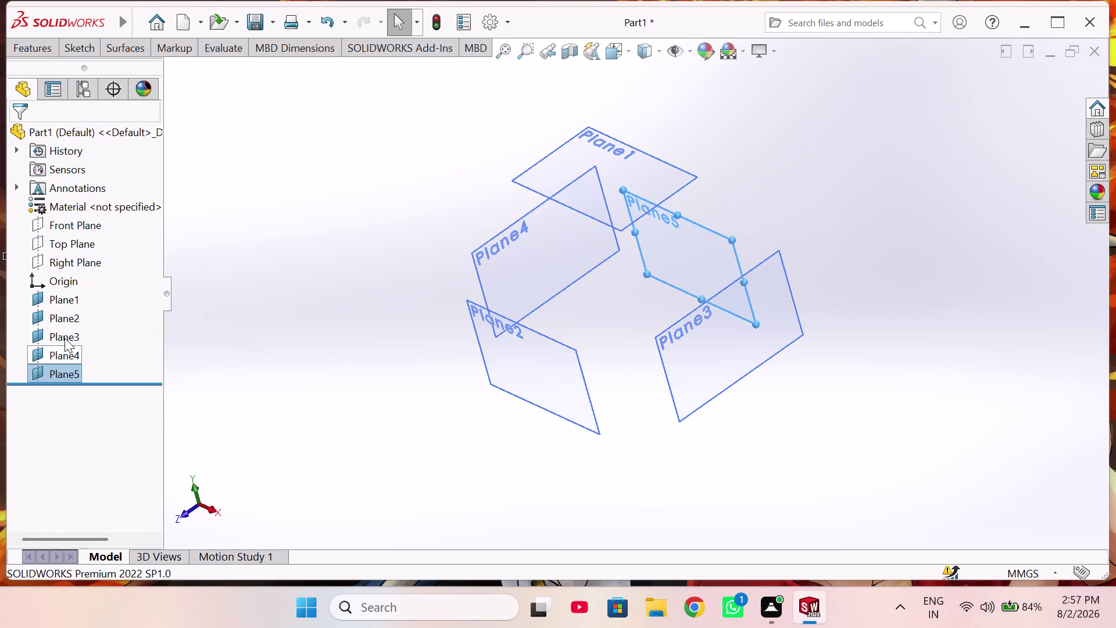
click(64, 321)
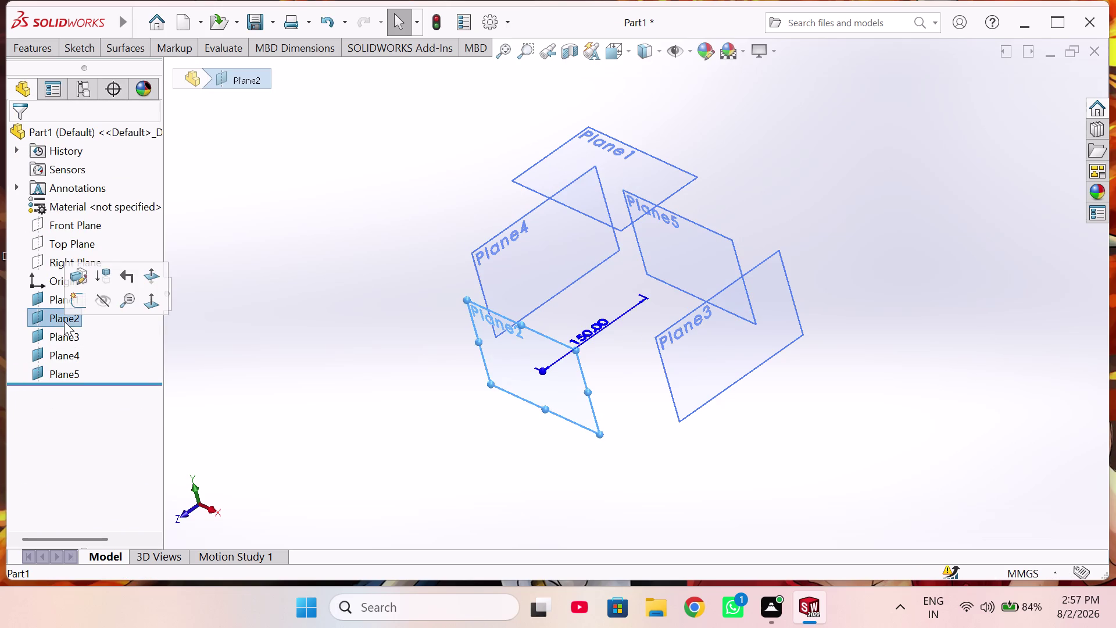
Edit Plane2, enter 75 as its offset distance, and confirm the change.
click(82, 270)
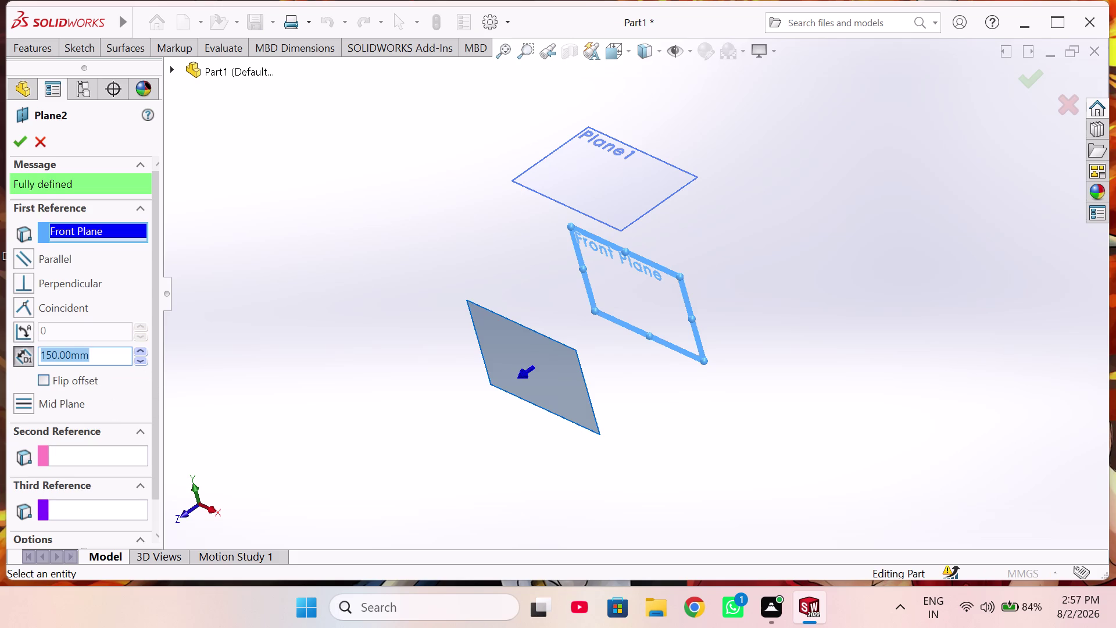
text(75)
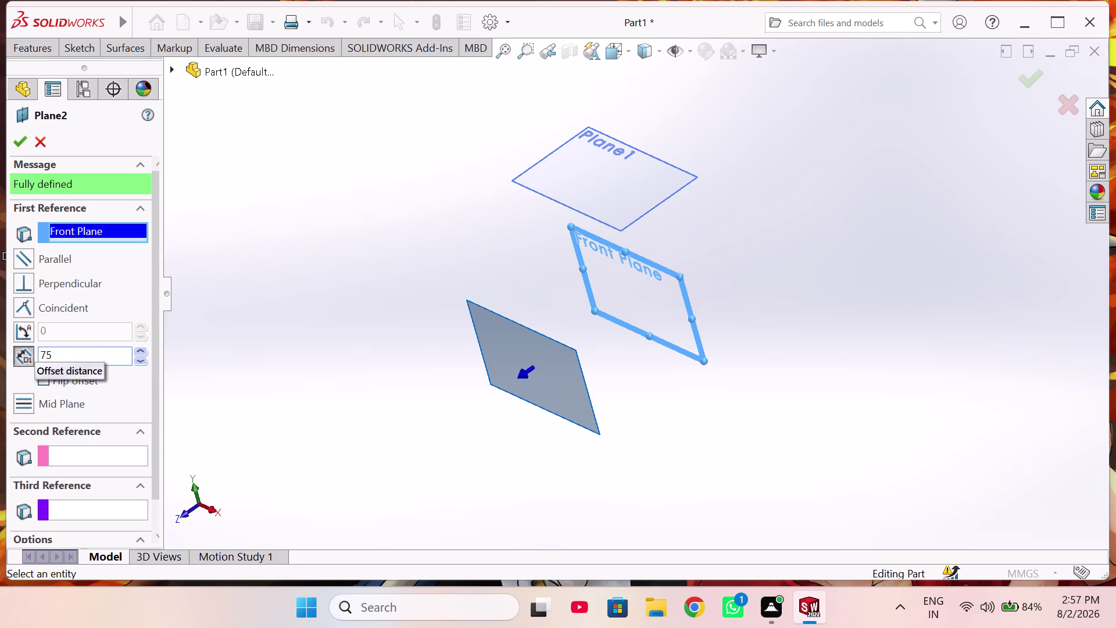
key(Return)
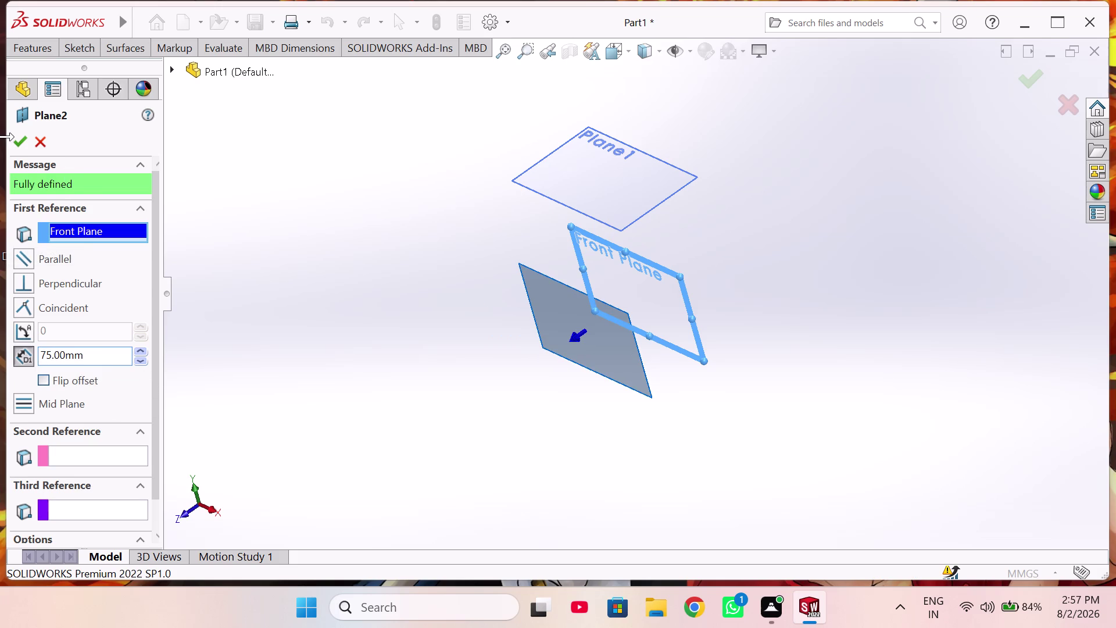
click(13, 142)
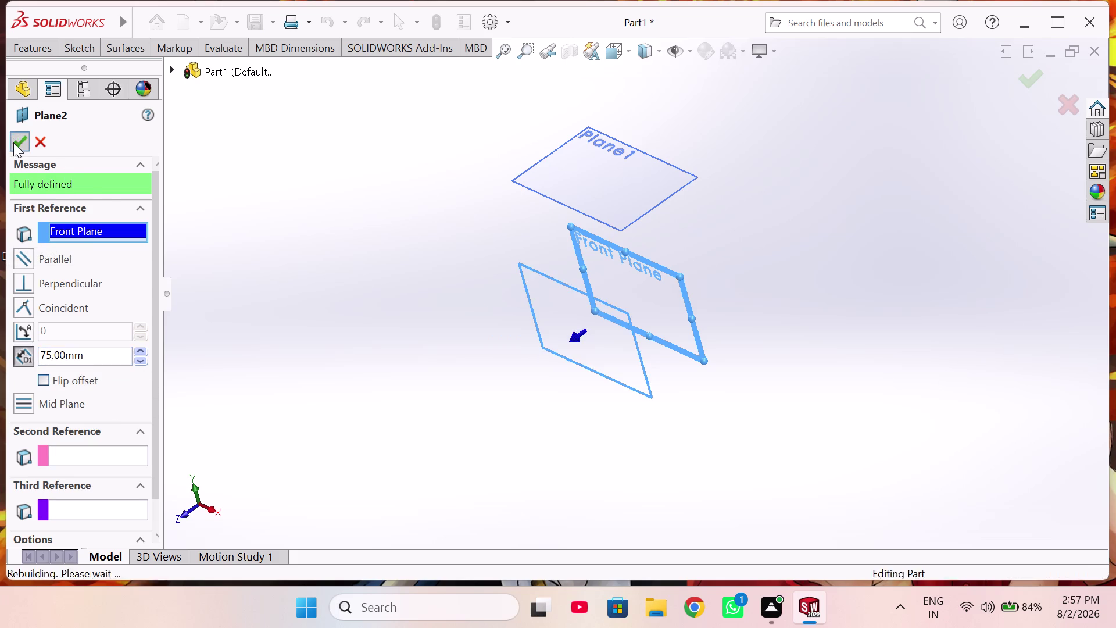